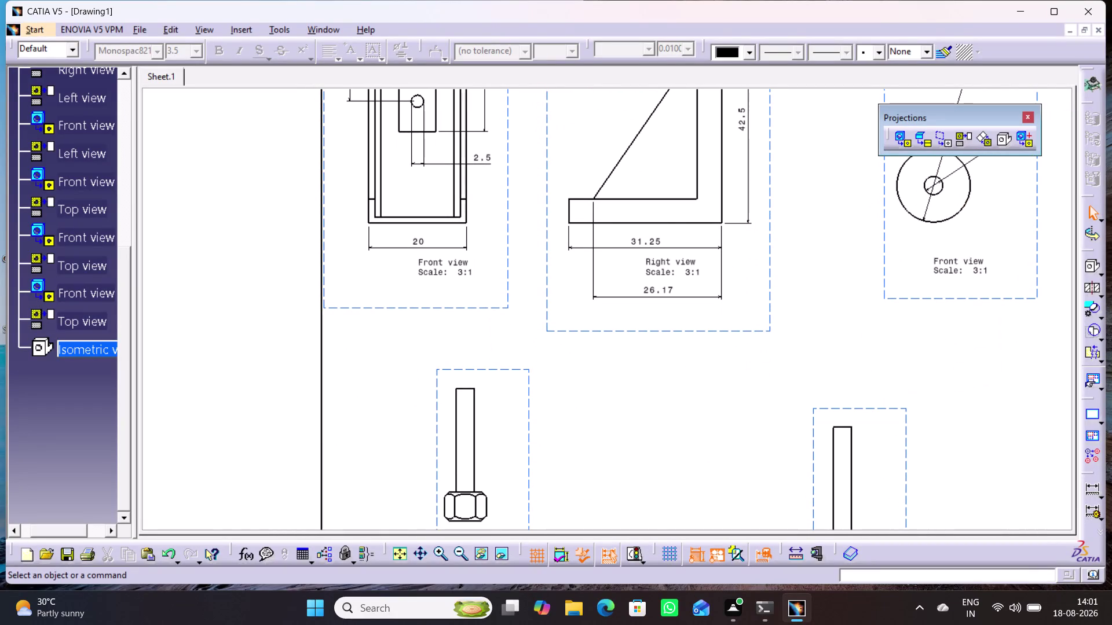
Dimension the nut height of the left bolt's front view as 6.
middle_drag(729, 451, 739, 479)
right_drag(729, 451, 729, 399)
middle_drag(712, 485, 715, 372)
middle_drag(644, 440, 654, 383)
right_click(644, 440)
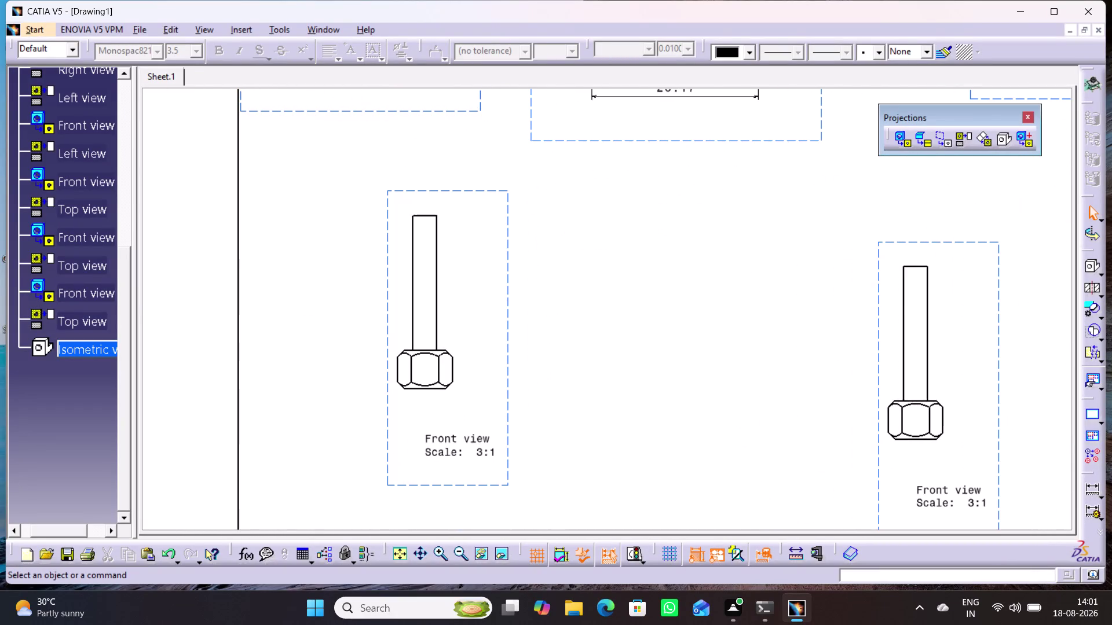
double_click(1092, 490)
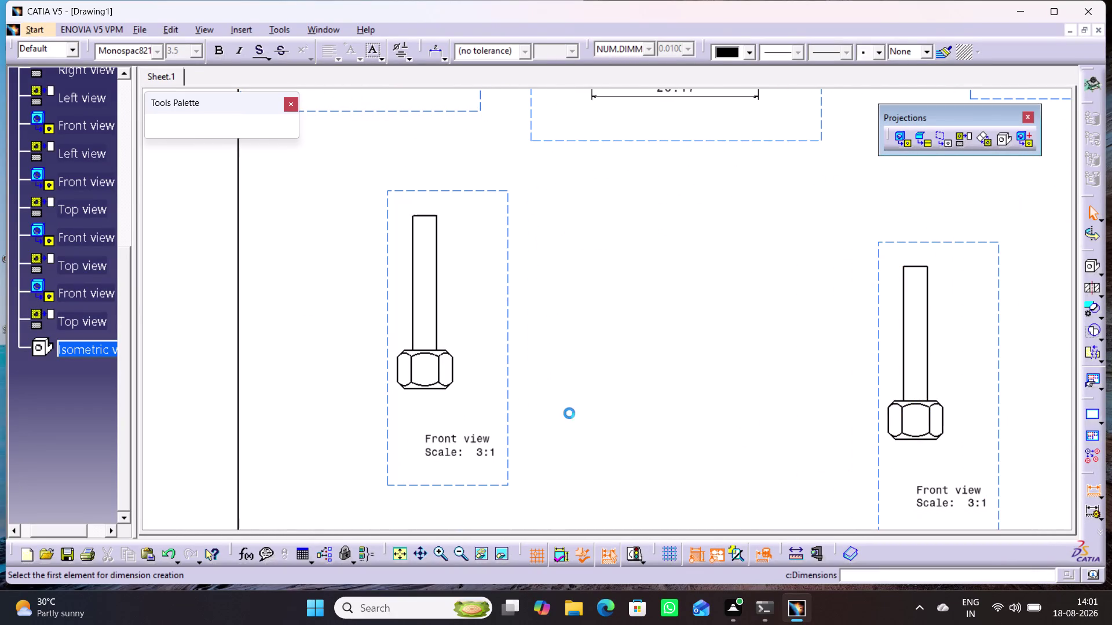
click(442, 387)
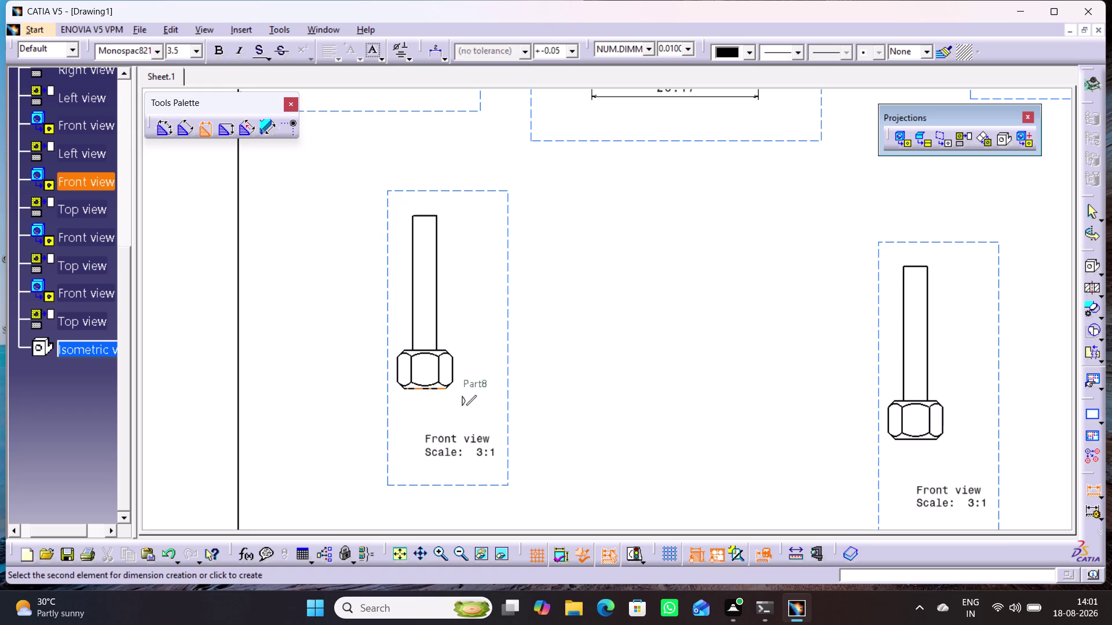
click(442, 348)
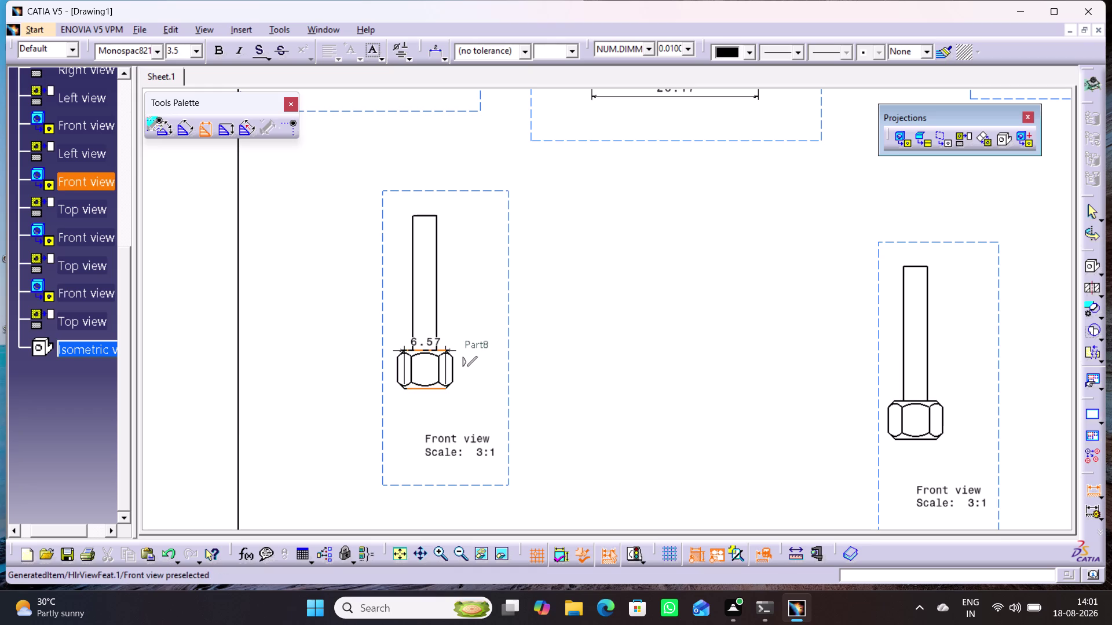
click(474, 370)
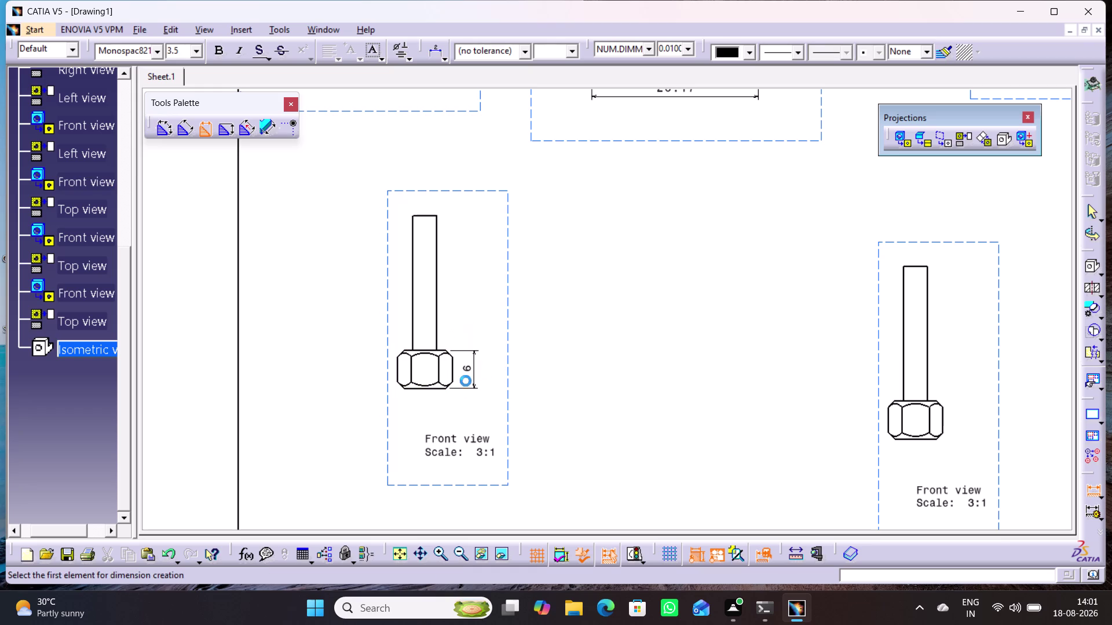
Cancel an unwanted dimension and pick a different dimension type.
click(441, 389)
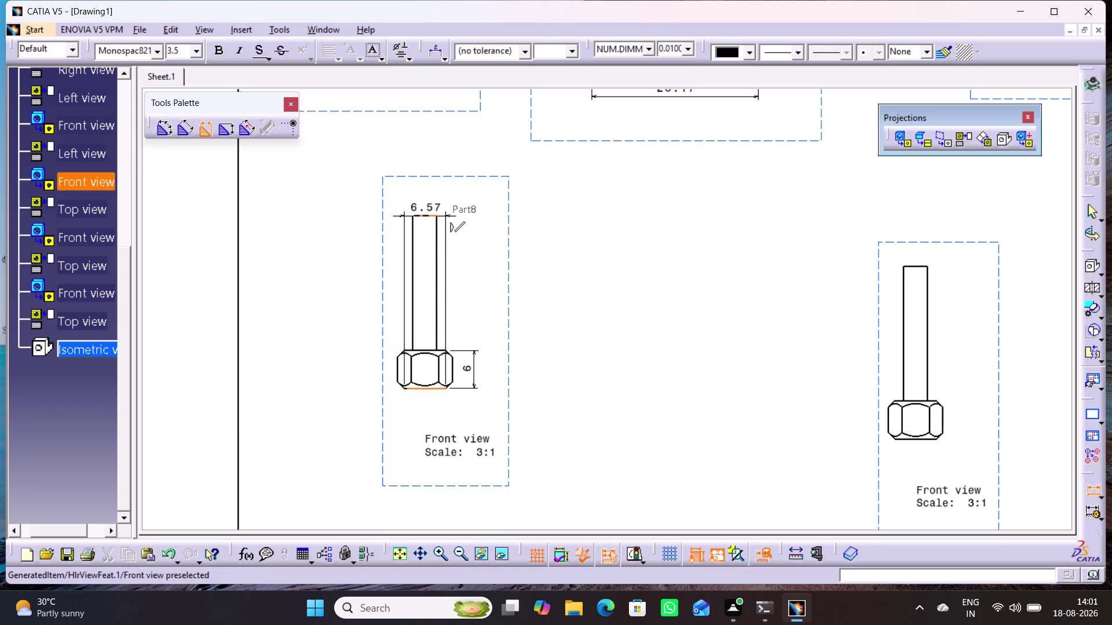
click(429, 214)
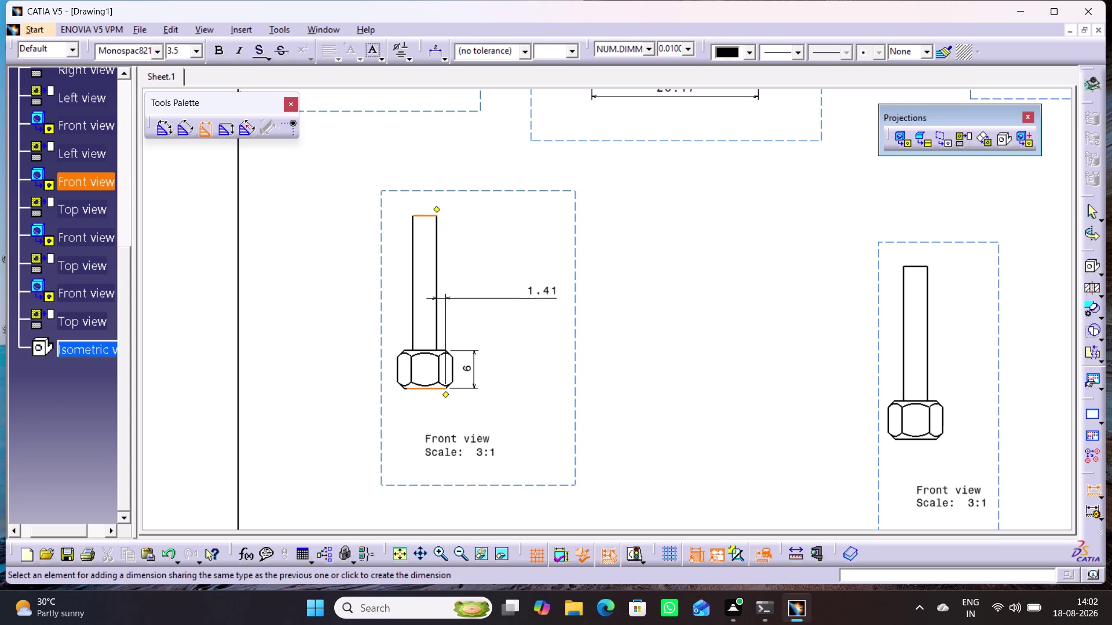
click(1091, 492)
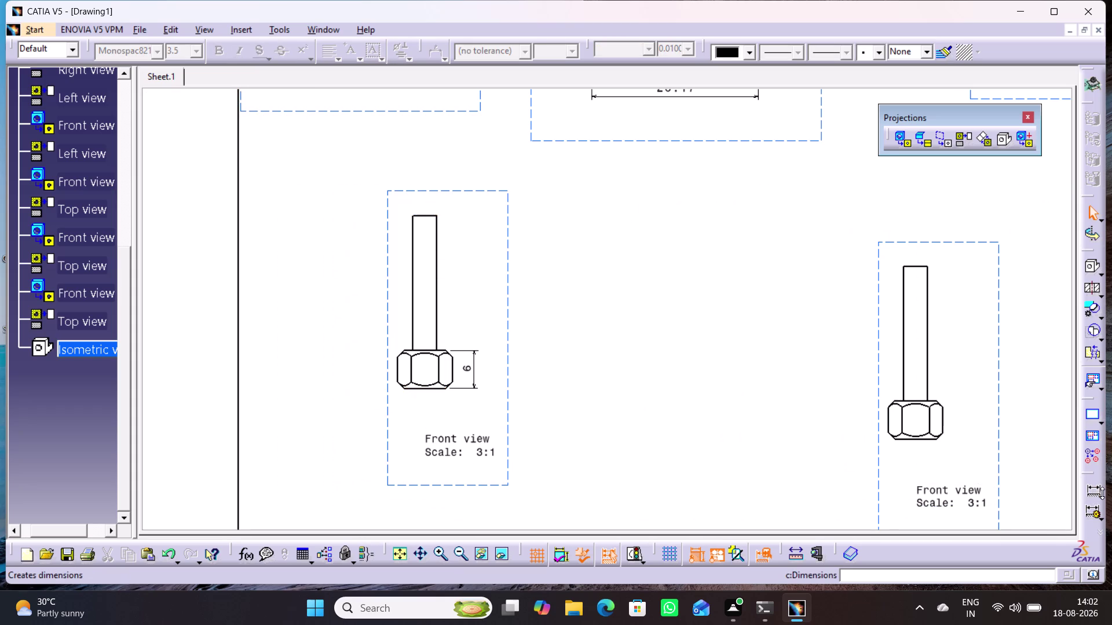
click(1102, 493)
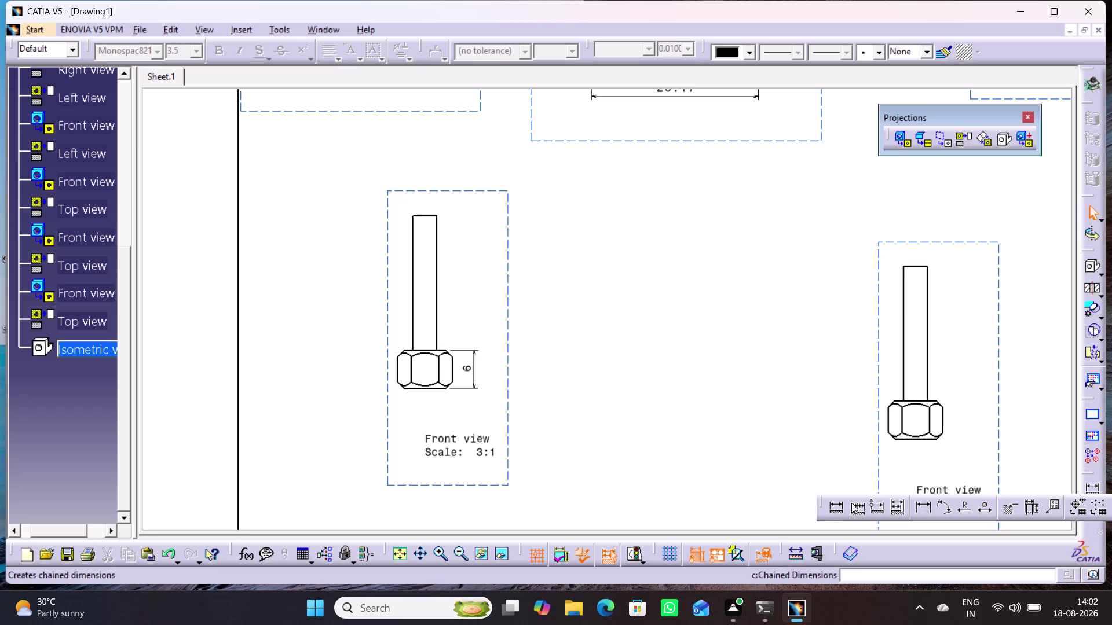
click(837, 507)
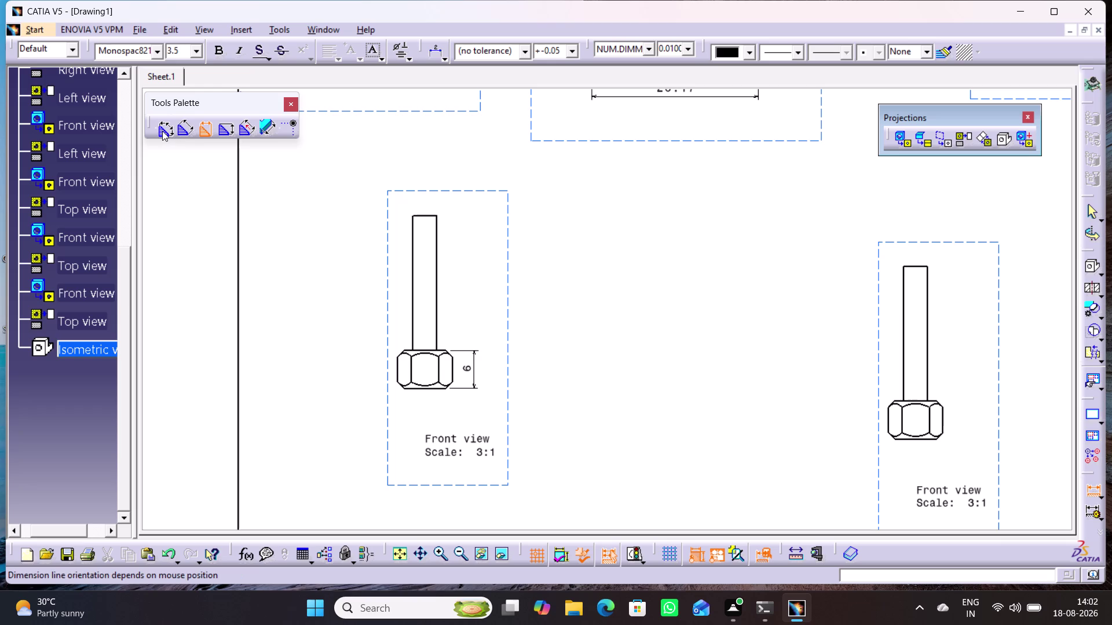
click(290, 108)
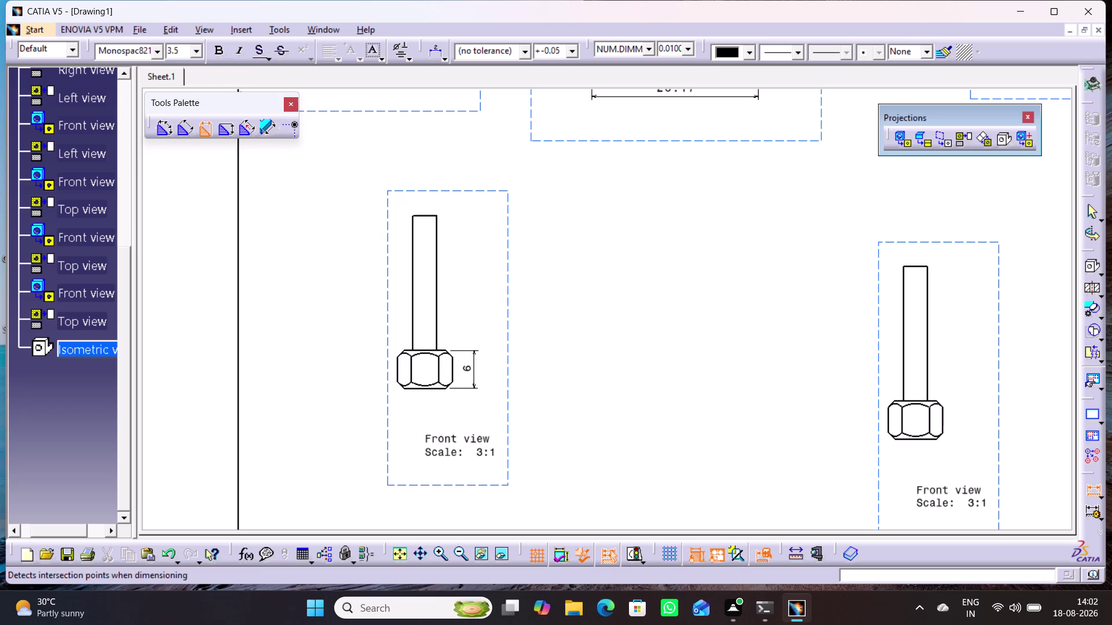
click(289, 104)
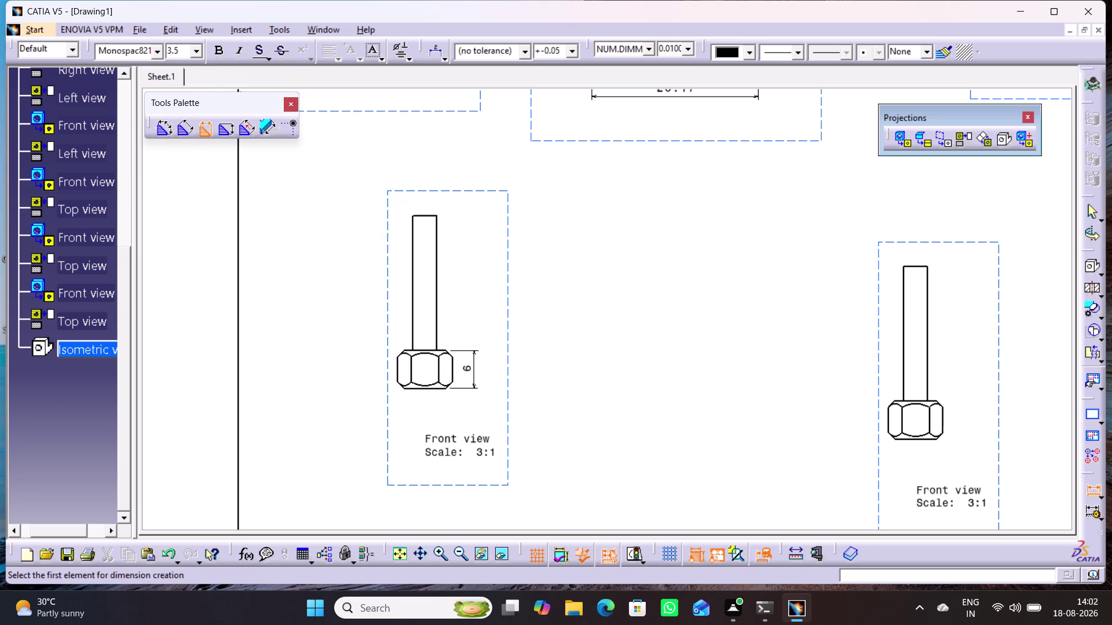
click(1085, 490)
click(1103, 495)
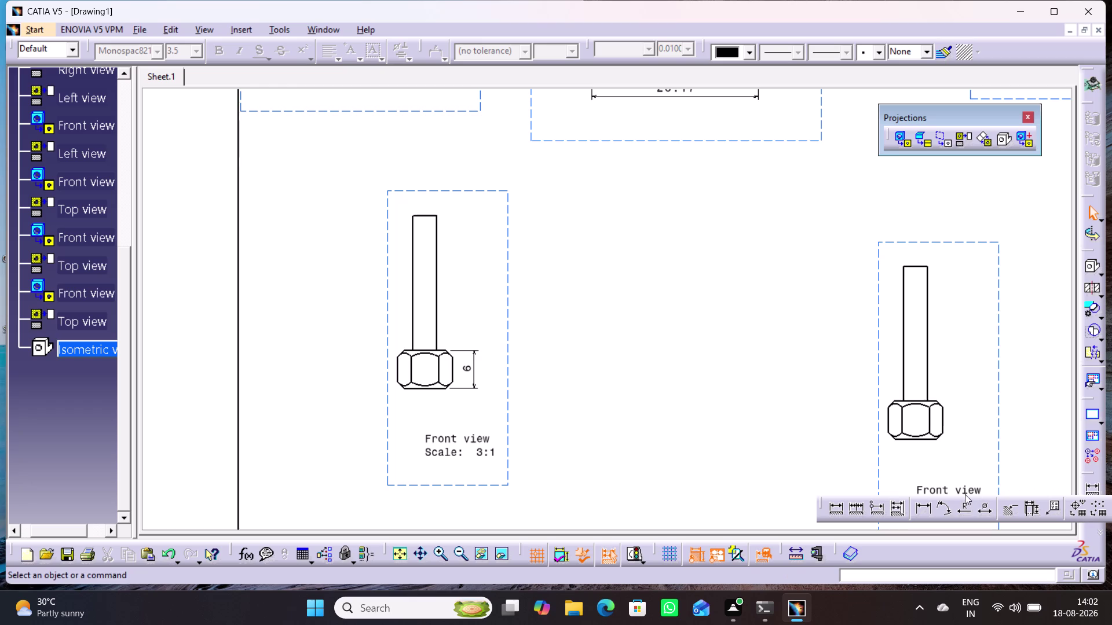
click(922, 510)
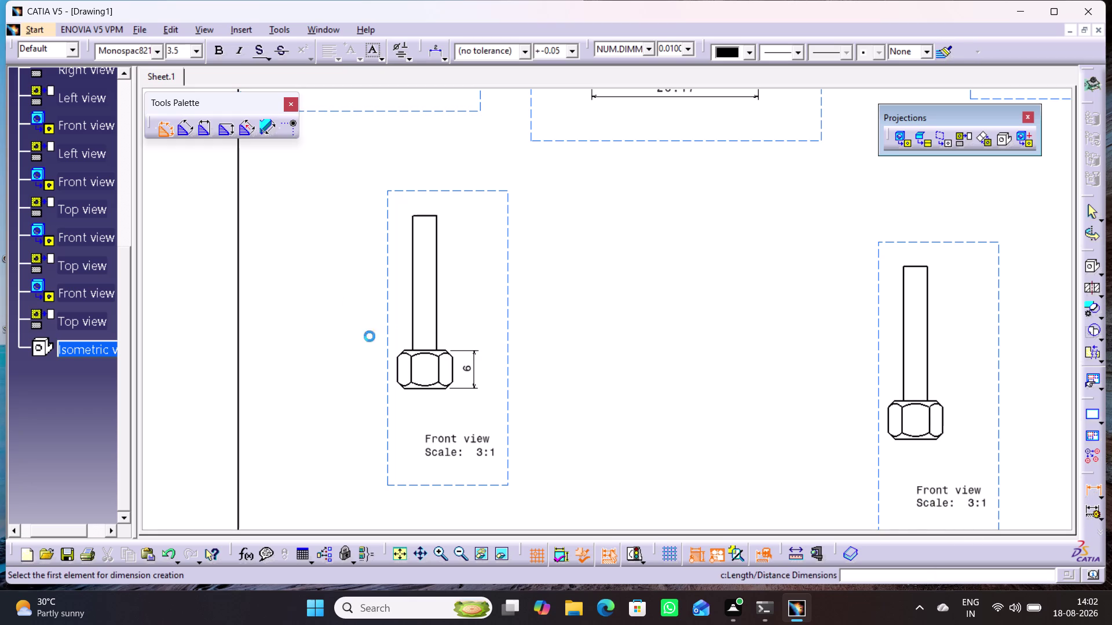
Add the 27.25 overall length dimension from shank top to nut bottom.
click(439, 389)
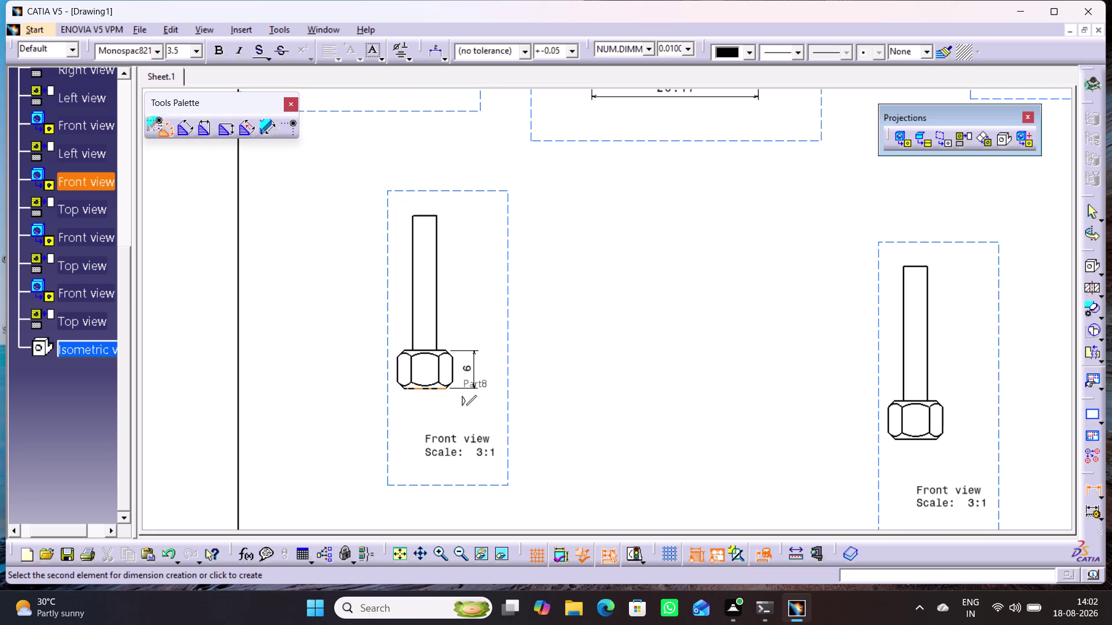
click(423, 216)
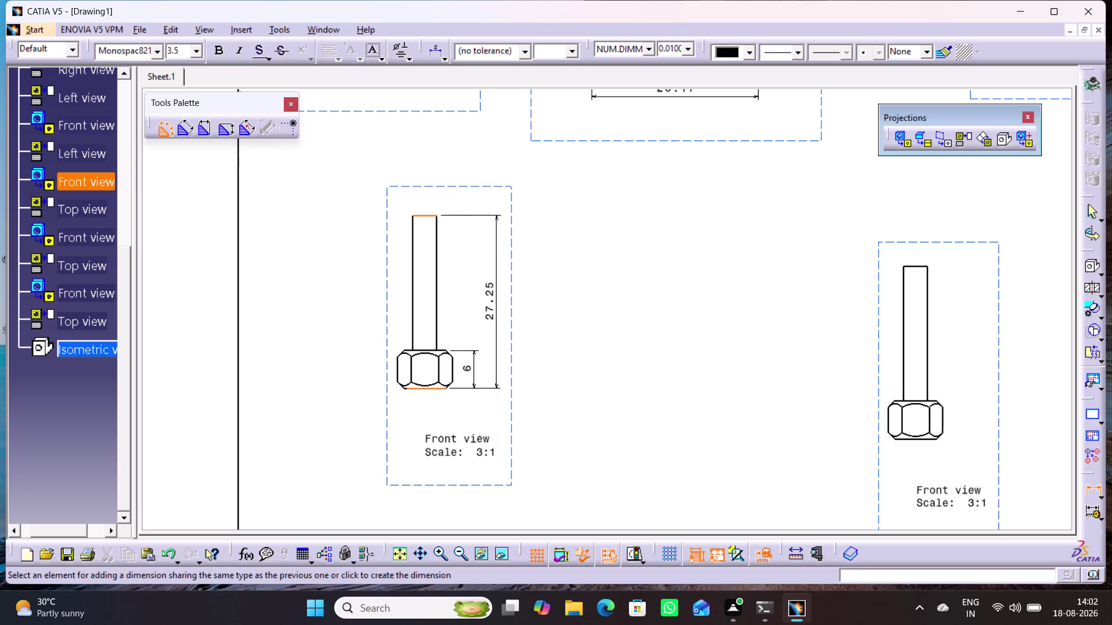
click(496, 273)
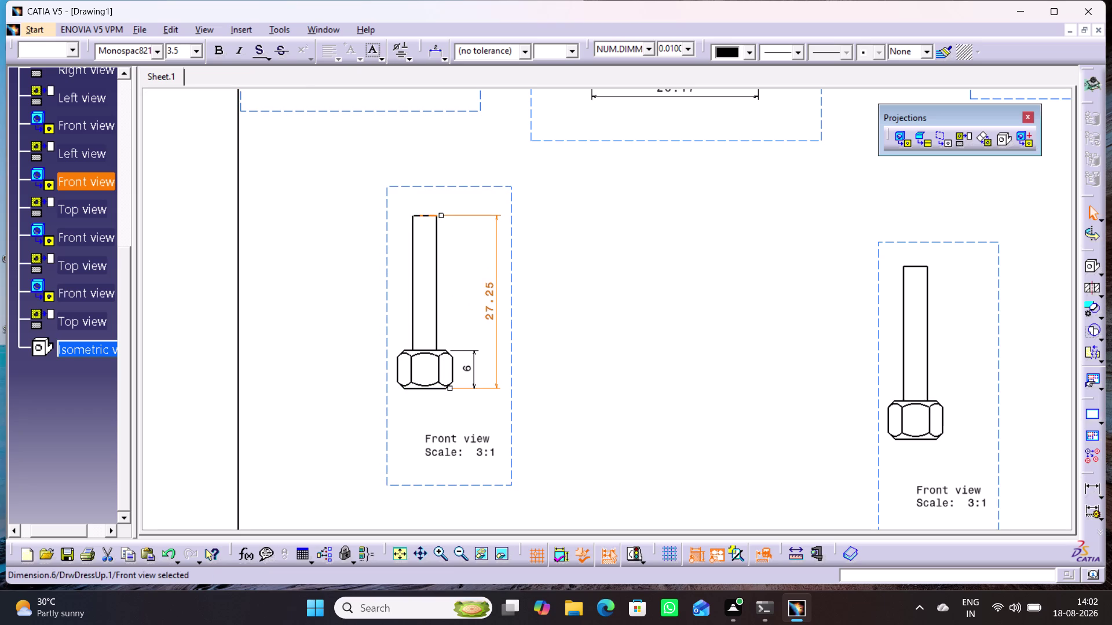
click(423, 214)
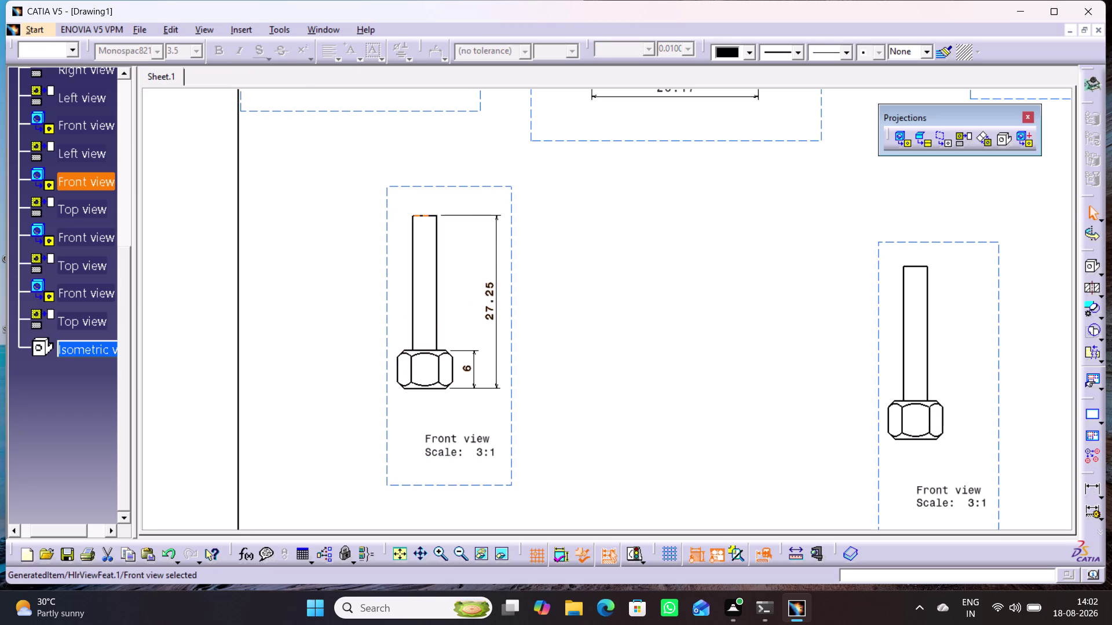
click(413, 227)
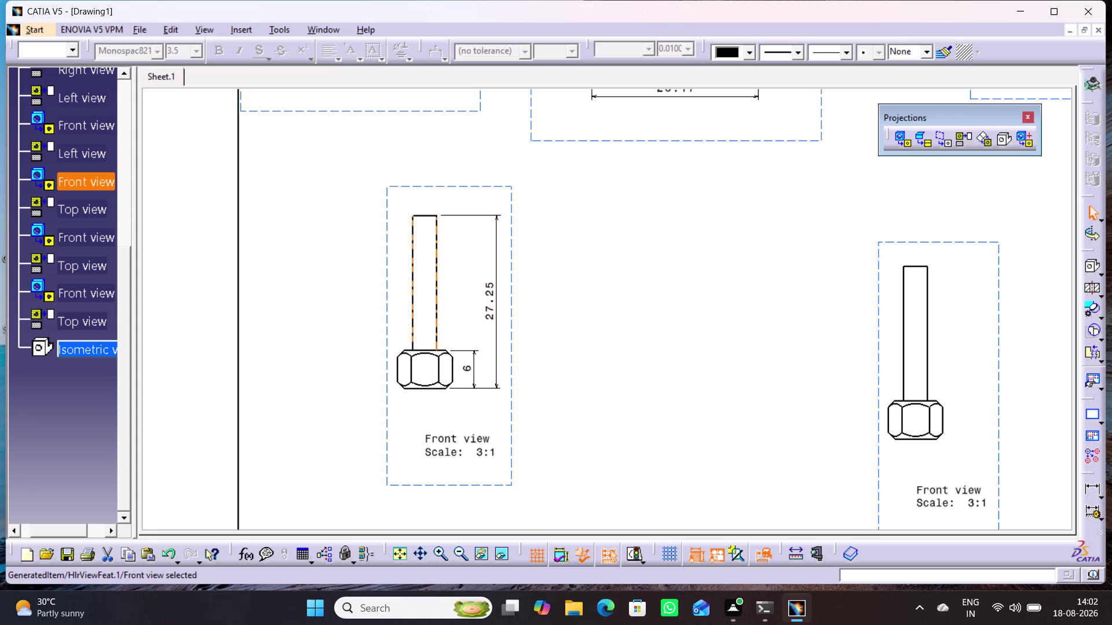
click(437, 226)
click(818, 390)
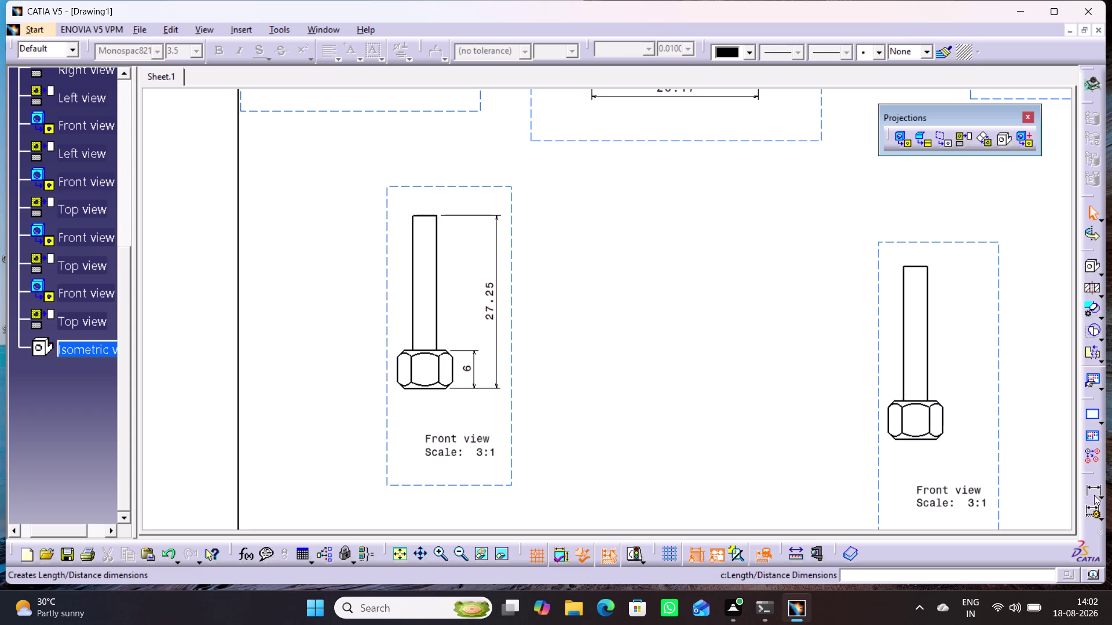
Dimension the bolt shank width as 3.75.
double_click(1093, 491)
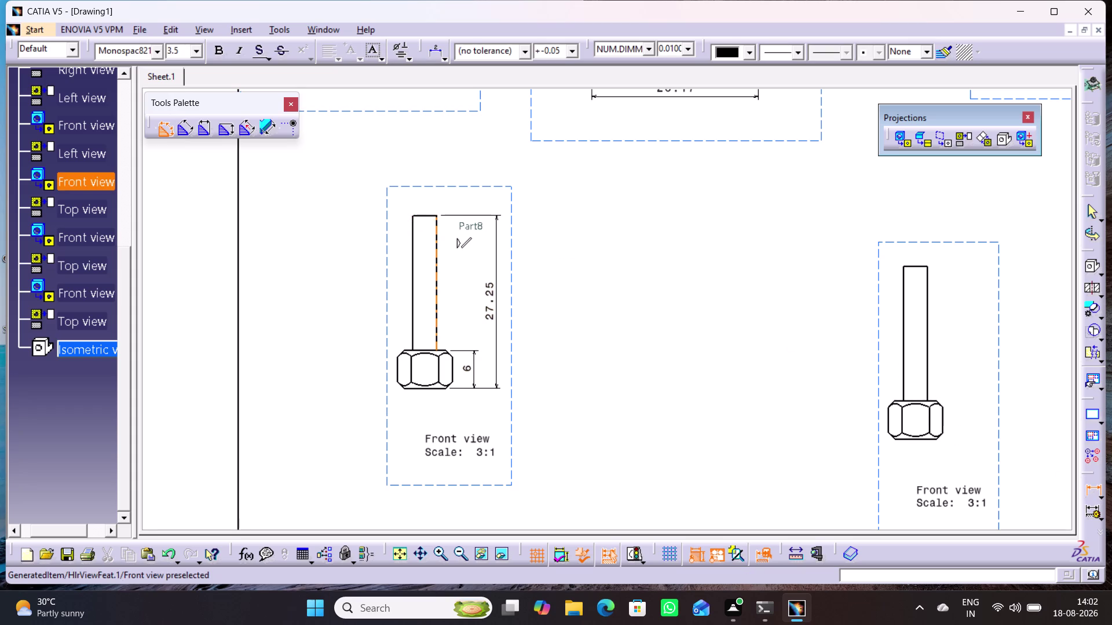
click(437, 231)
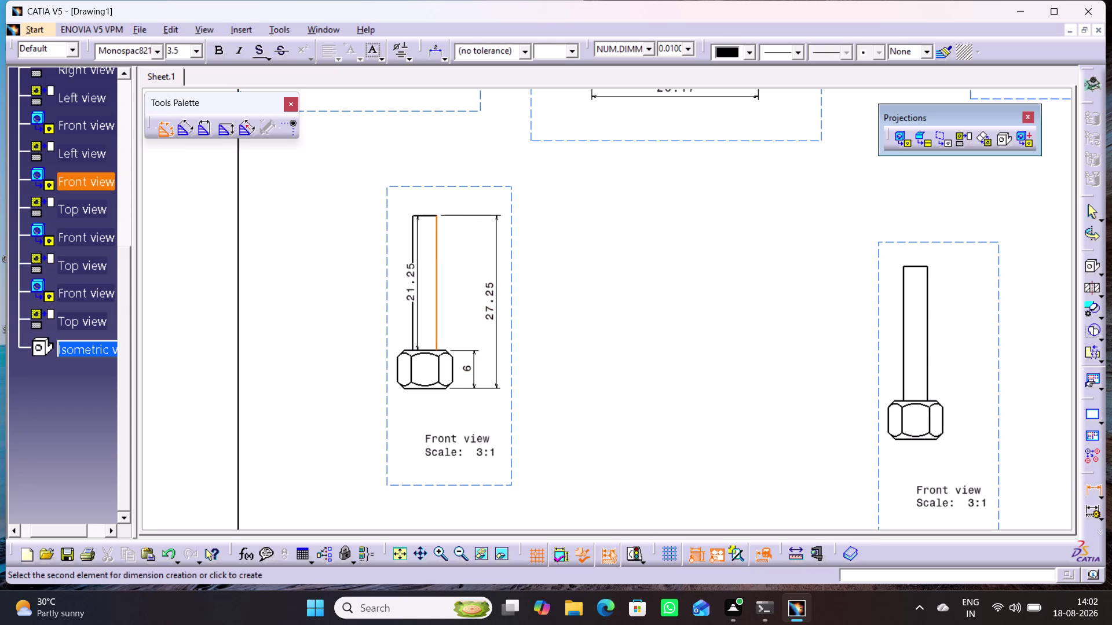
click(412, 233)
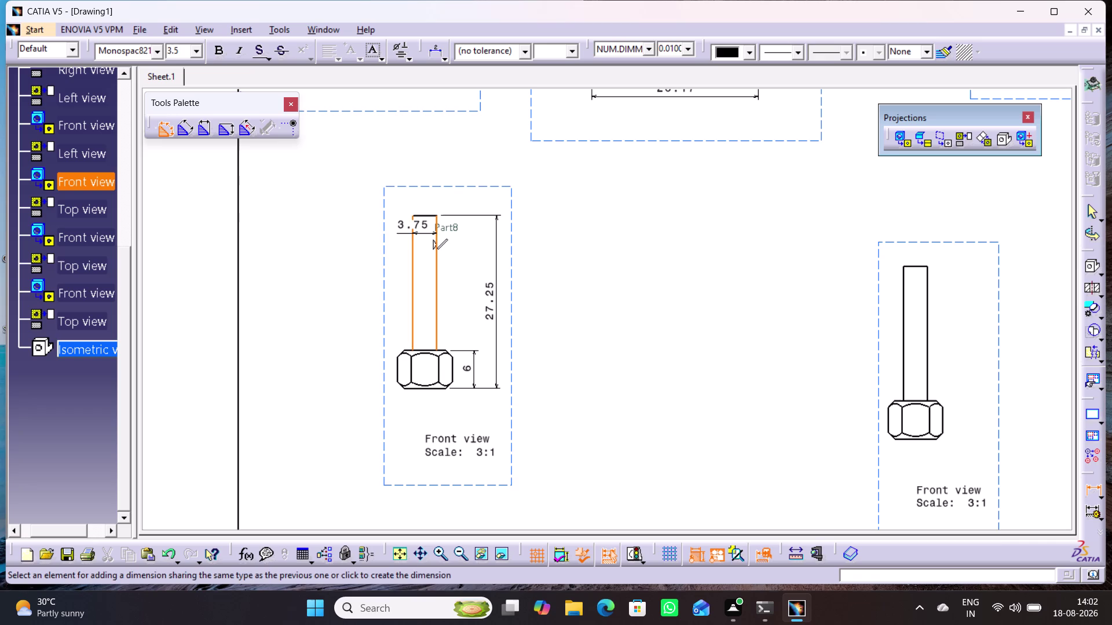
click(366, 195)
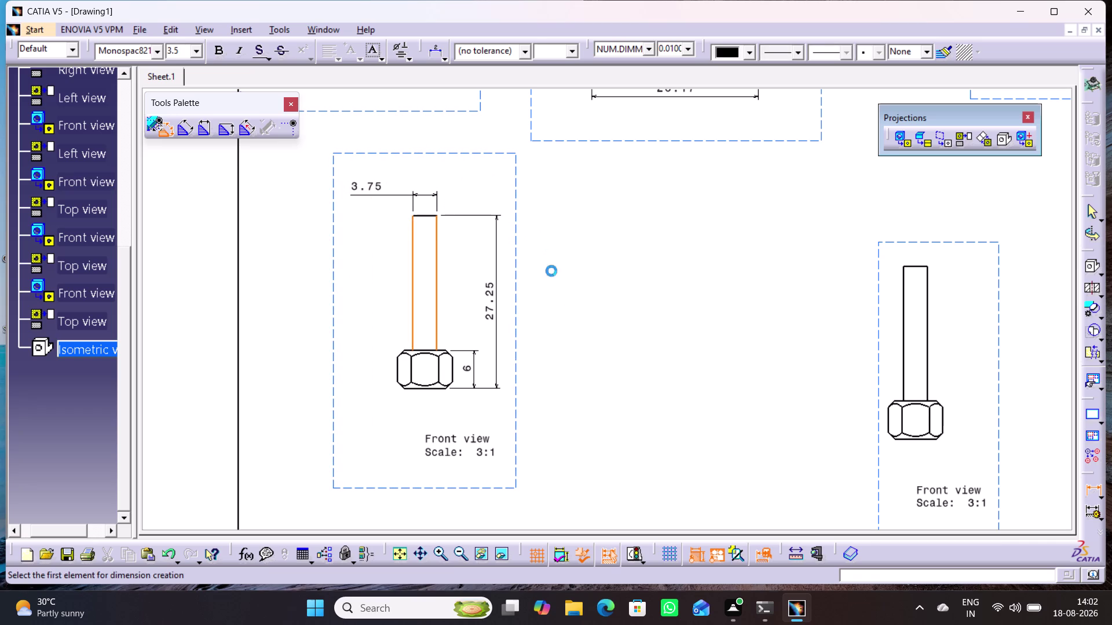
click(570, 315)
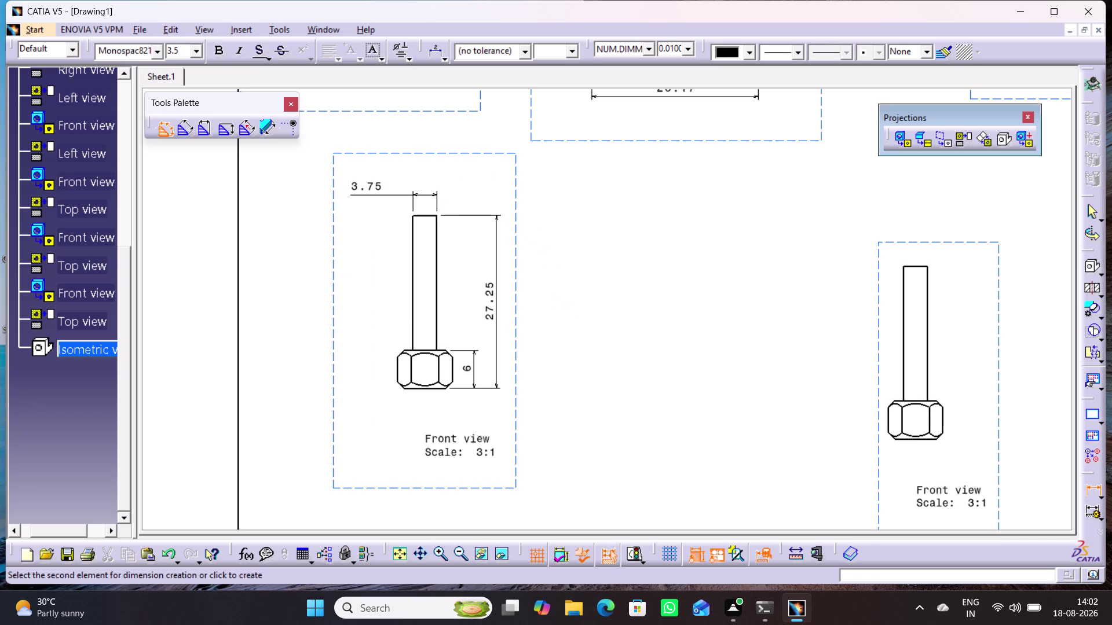
middle_drag(560, 373, 562, 363)
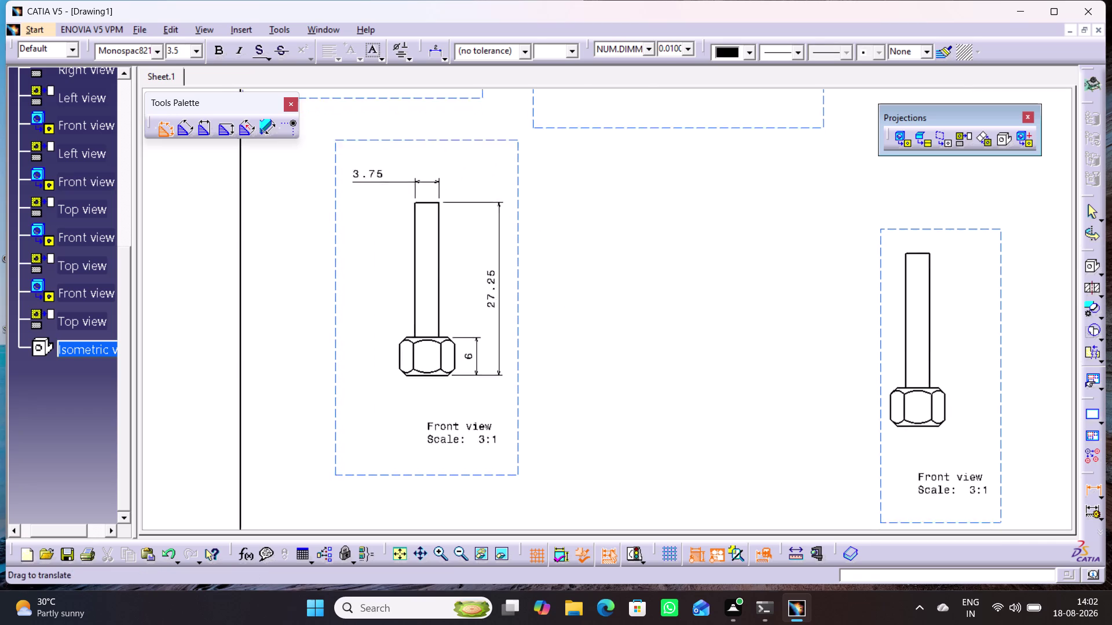
Dimension the second screw's hex head height as 6.
middle_drag(562, 364, 552, 248)
middle_drag(785, 343, 647, 431)
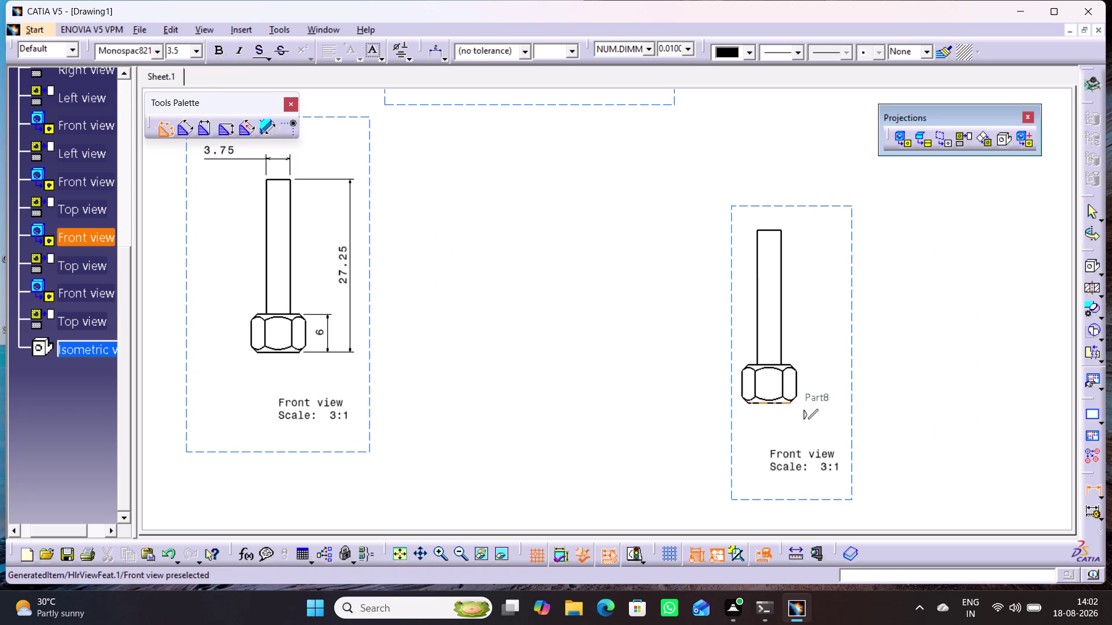
click(782, 404)
click(782, 363)
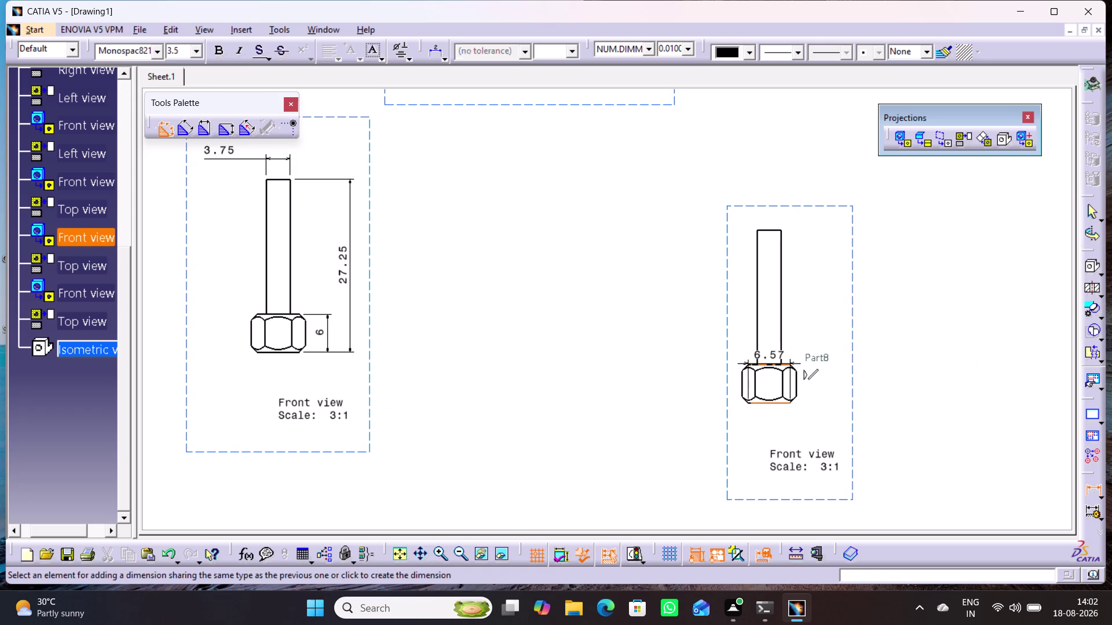
click(823, 381)
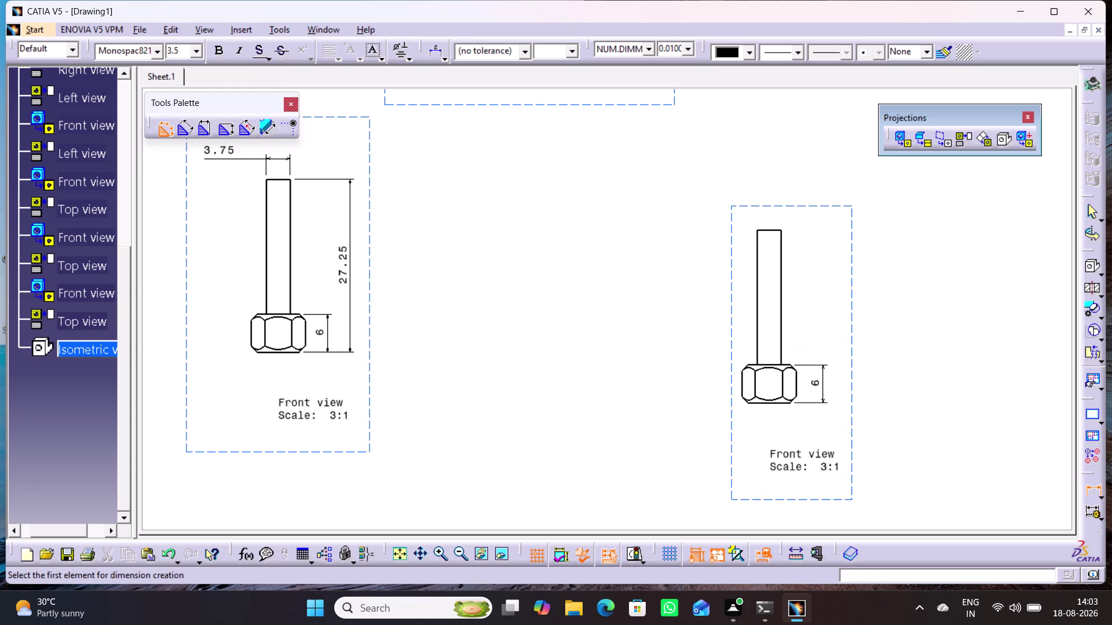
Add the 27.25 overall length from the head bottom to the shaft top.
click(781, 404)
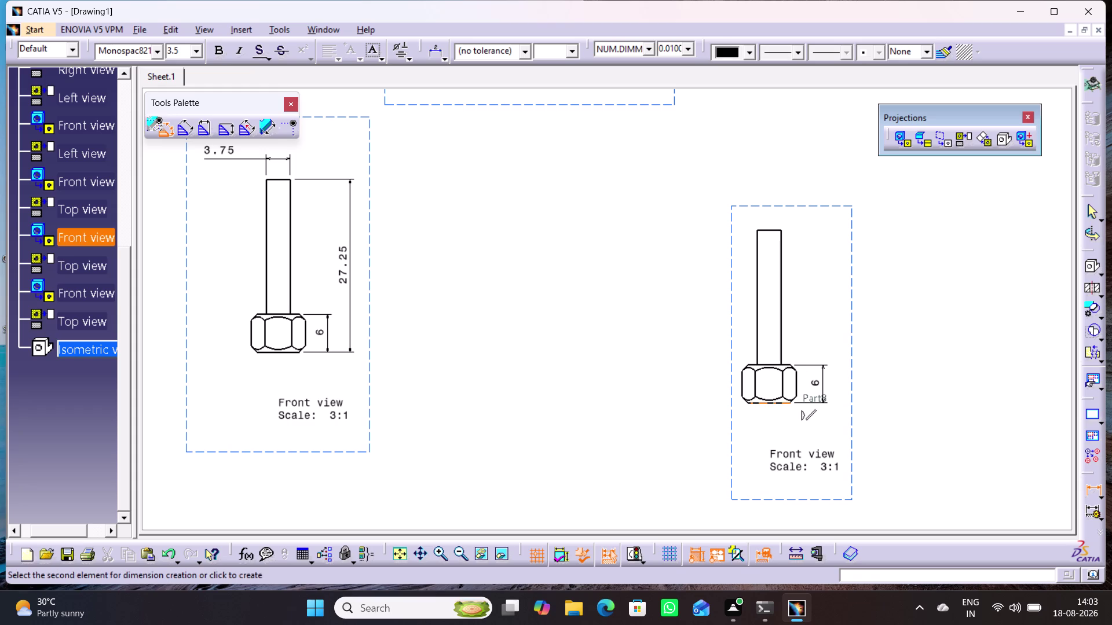
click(768, 230)
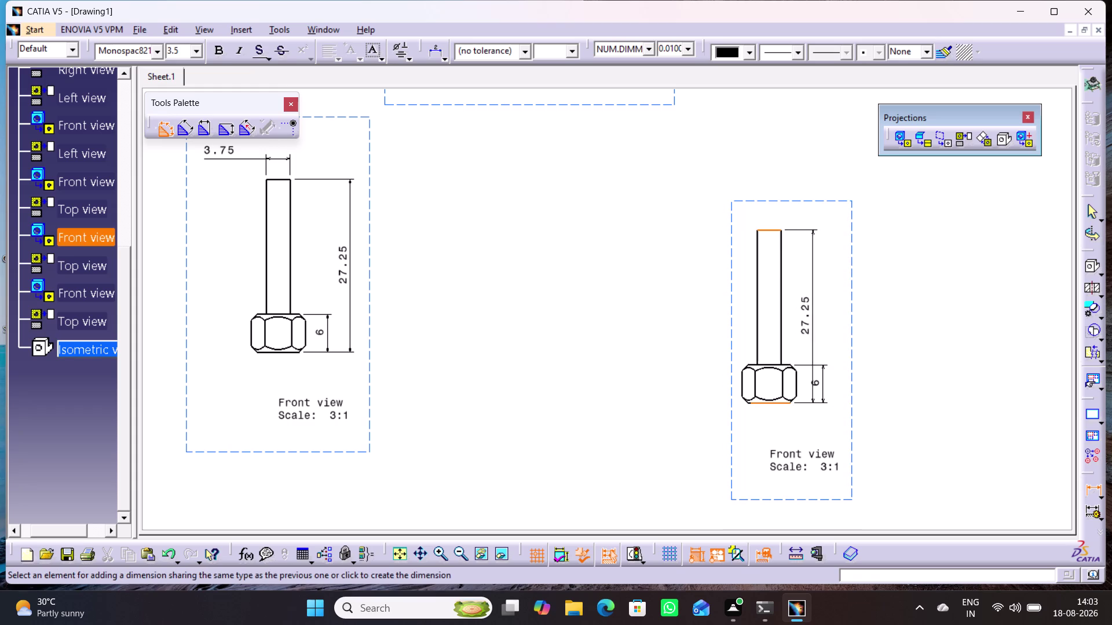
click(839, 286)
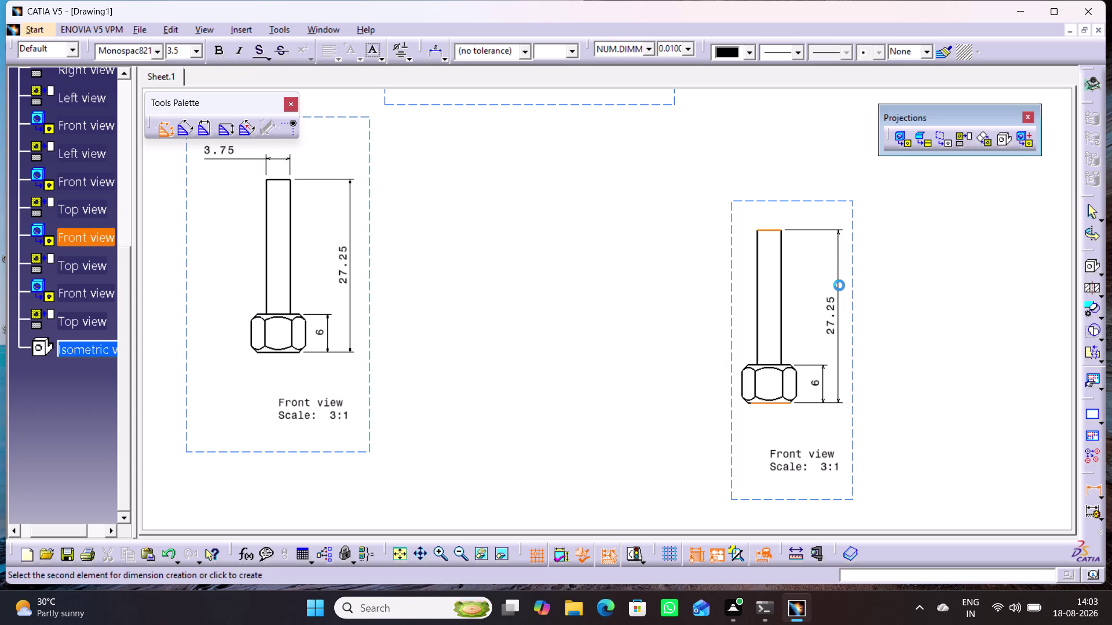
middle_drag(620, 367, 648, 436)
right_click(620, 367)
middle_drag(634, 416, 644, 400)
right_click(634, 417)
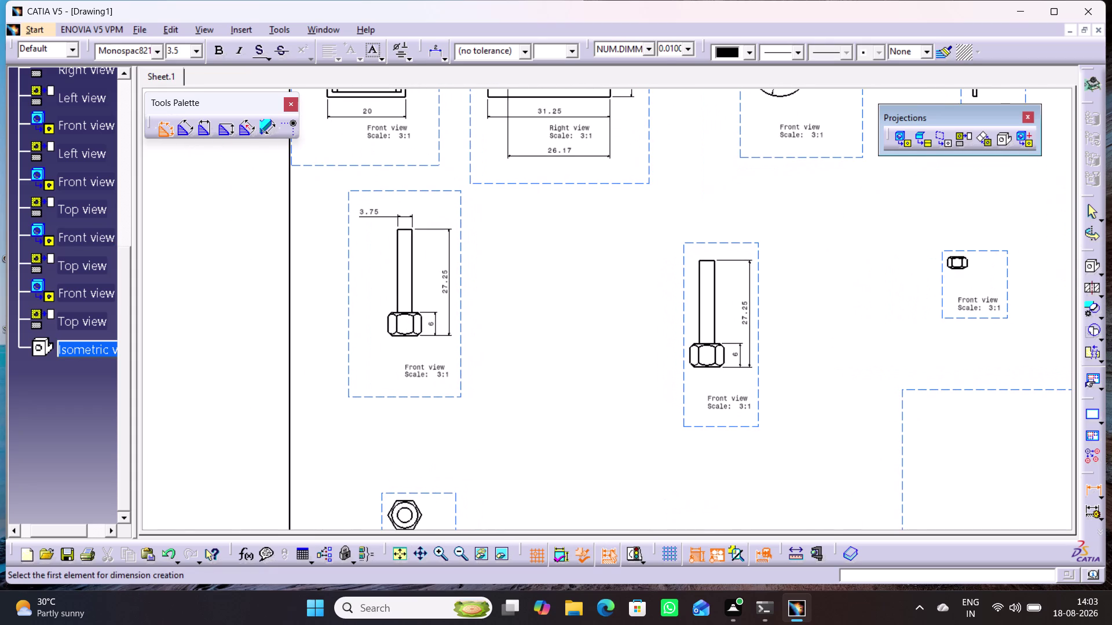
middle_drag(634, 394, 625, 337)
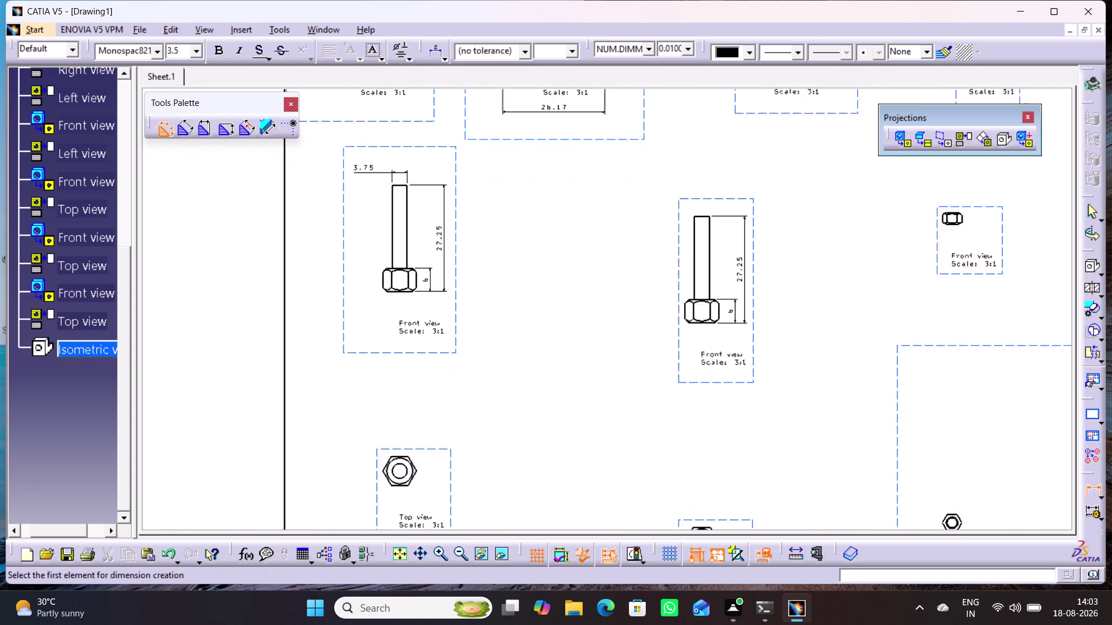
Stop dimensioning and delete the duplicate screw front view.
middle_drag(626, 337, 565, 264)
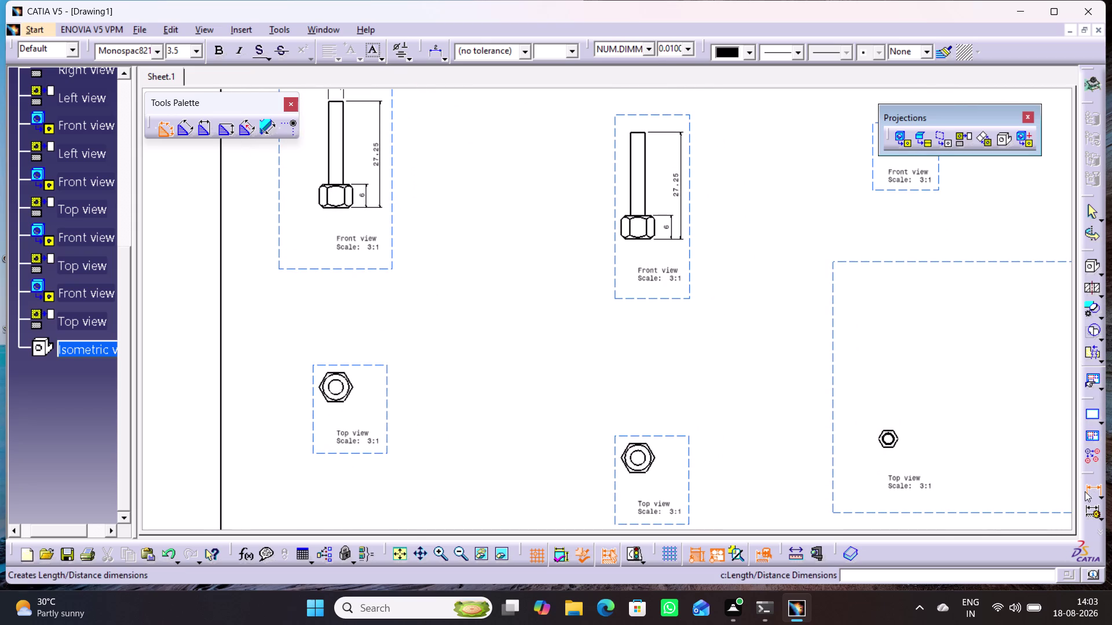
click(1085, 491)
middle_drag(694, 365, 665, 398)
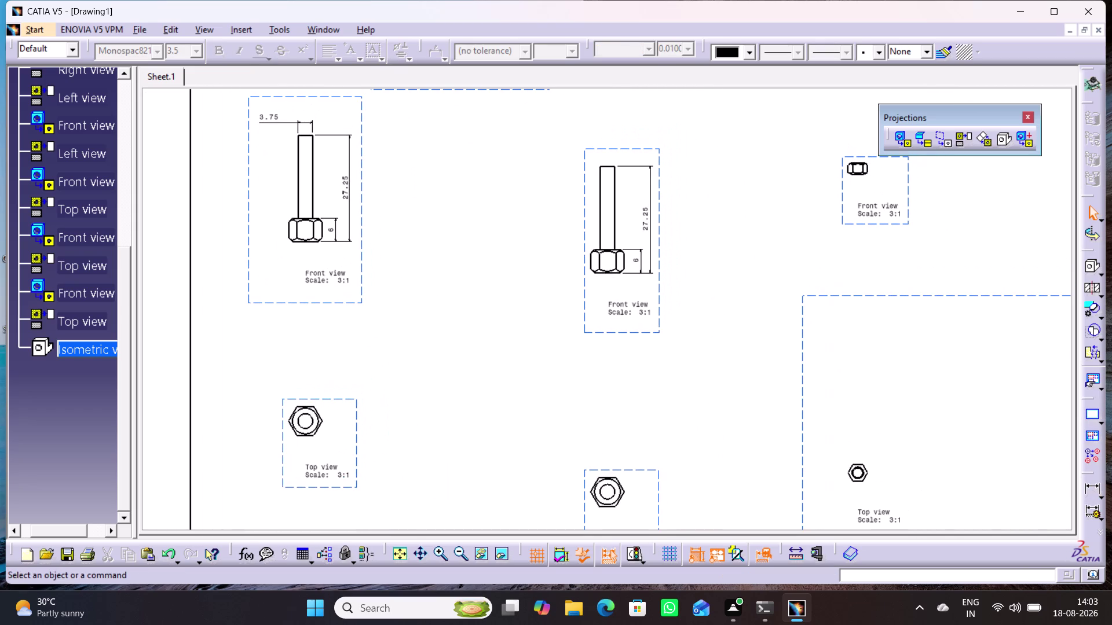
right_click(660, 330)
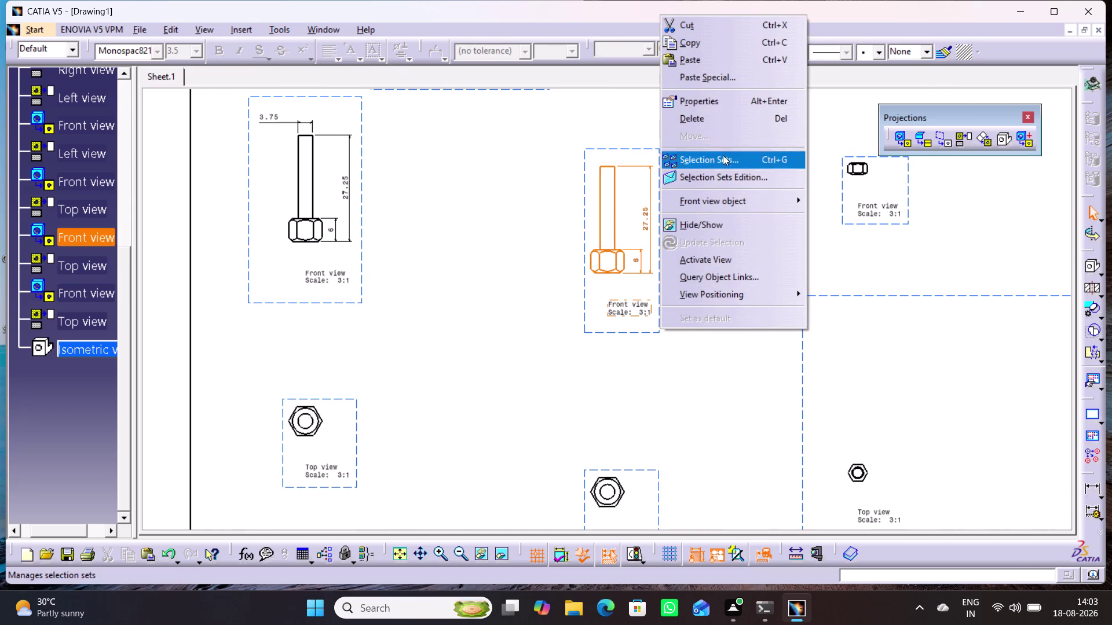
click(732, 117)
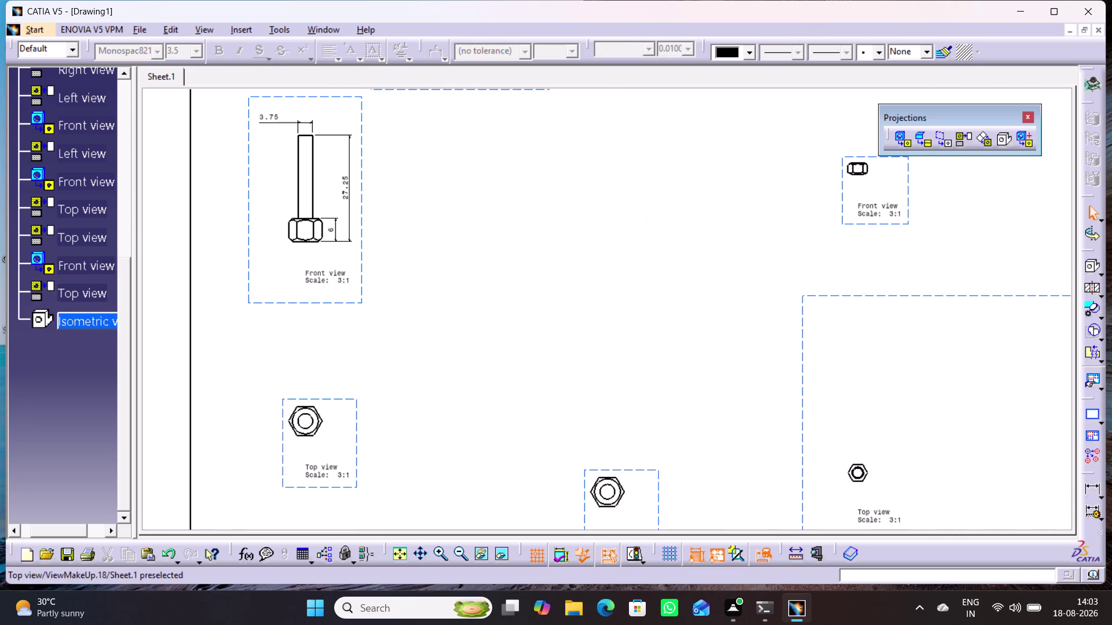
Delete the matching duplicate top view.
right_click(654, 474)
right_click(660, 470)
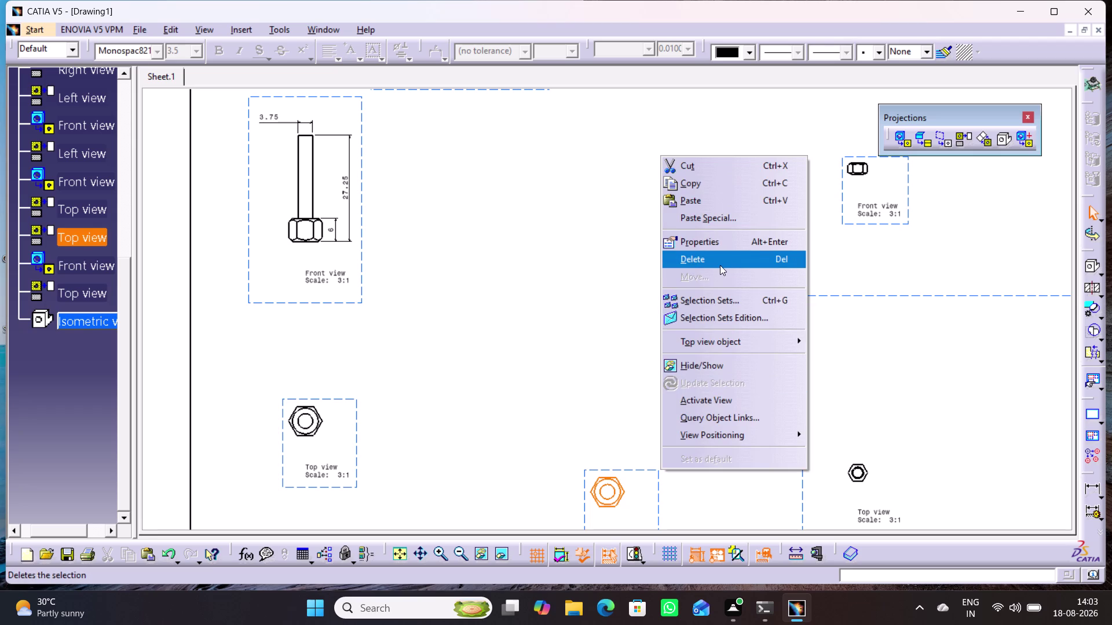
click(719, 265)
middle_drag(633, 223, 593, 271)
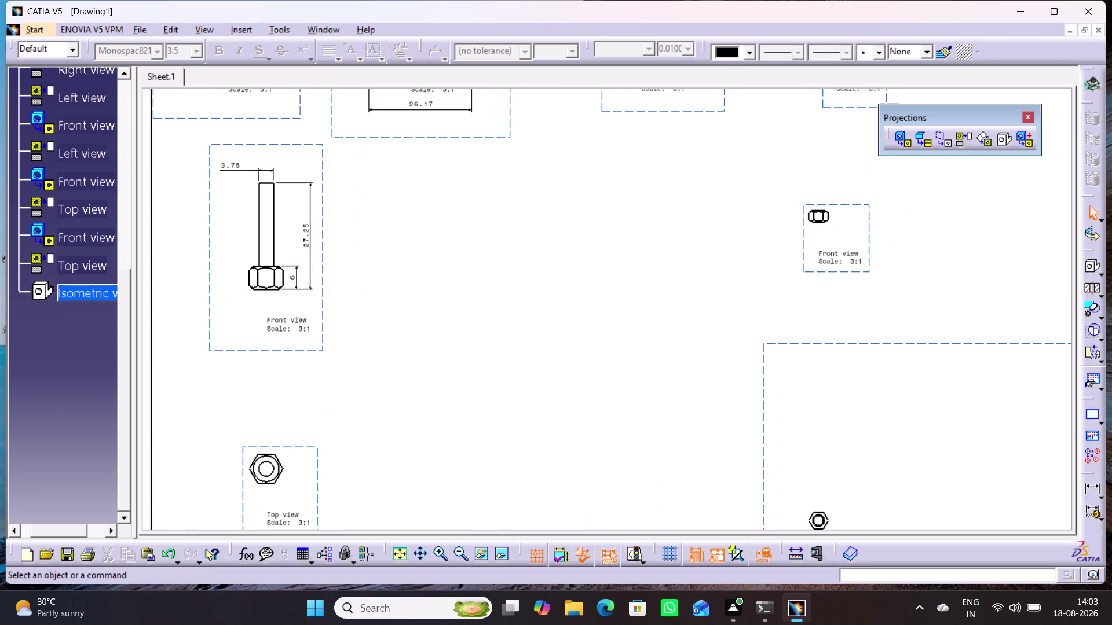
click(903, 142)
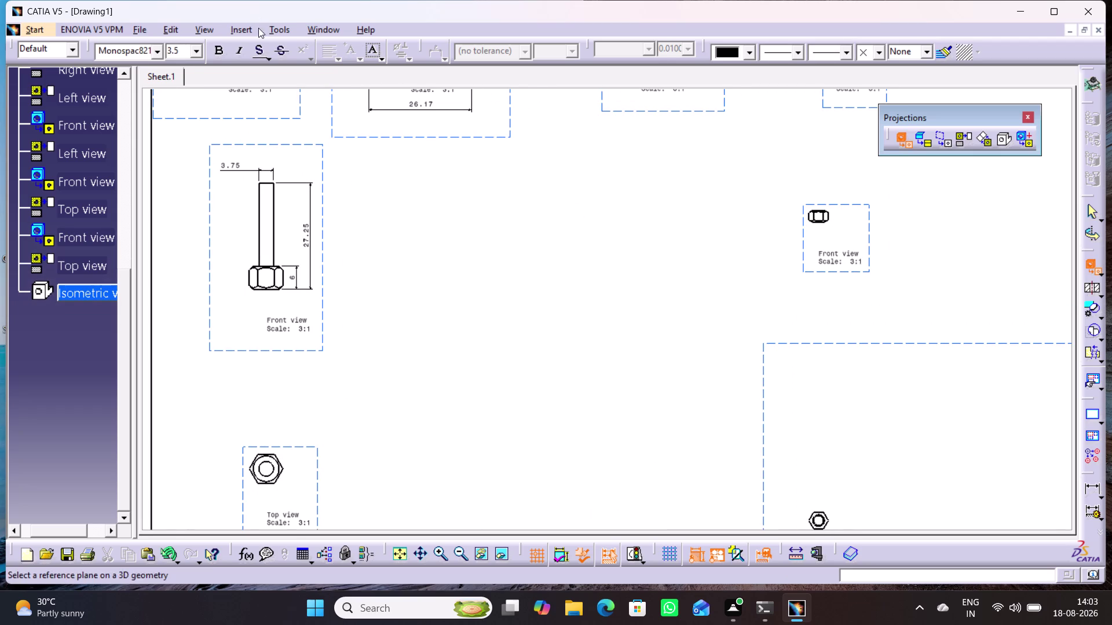
Orient the front view from the hex head face of Turn screw.CATPart.
click(318, 25)
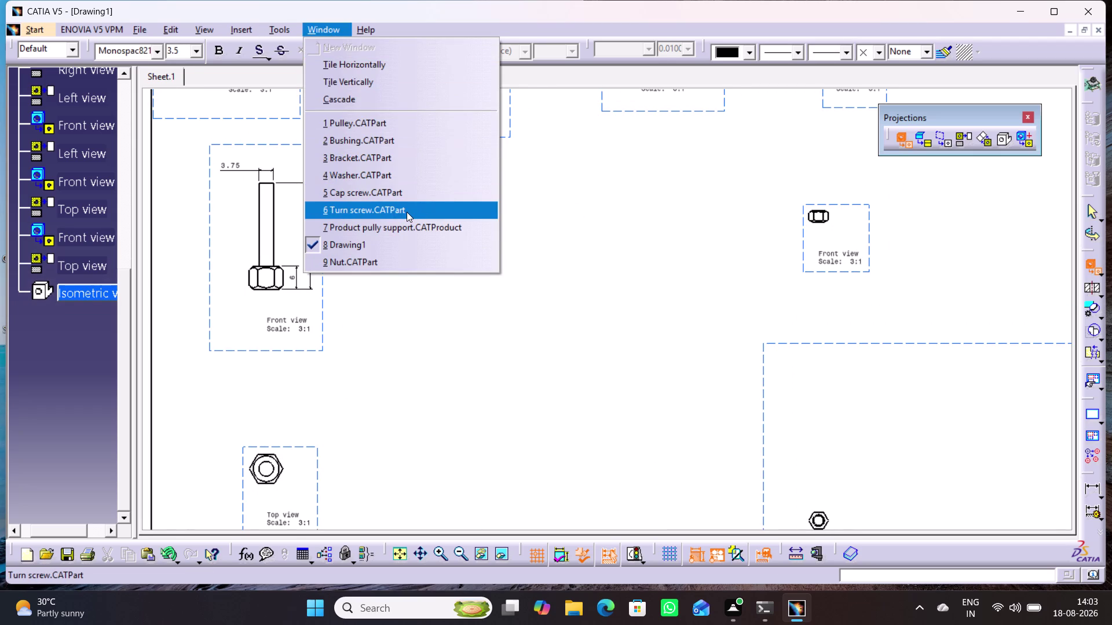
click(406, 212)
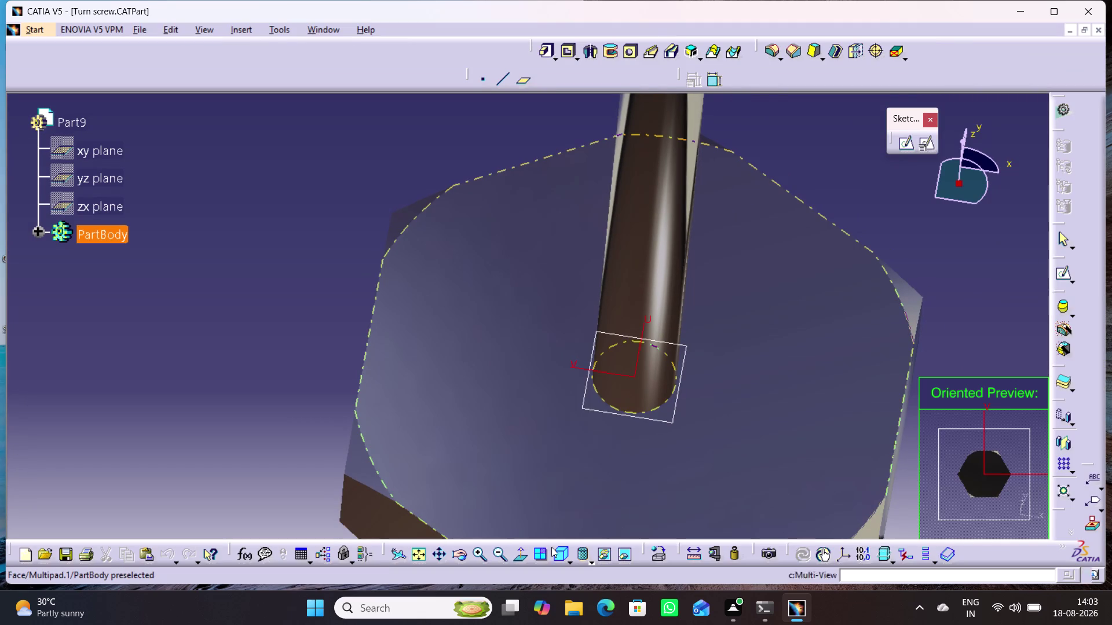
click(559, 560)
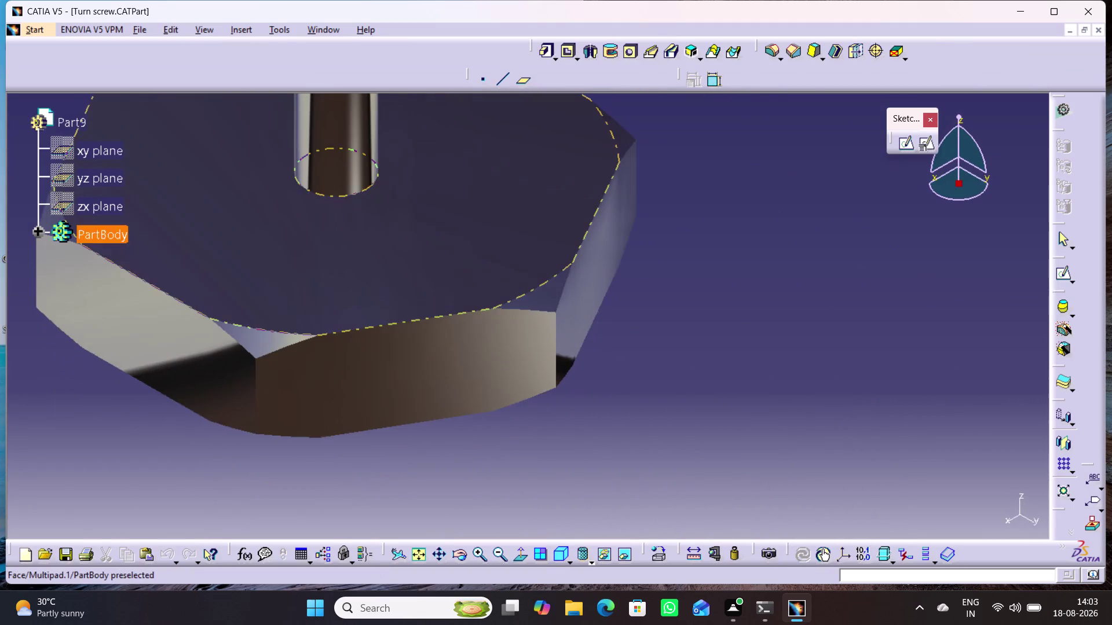
click(95, 183)
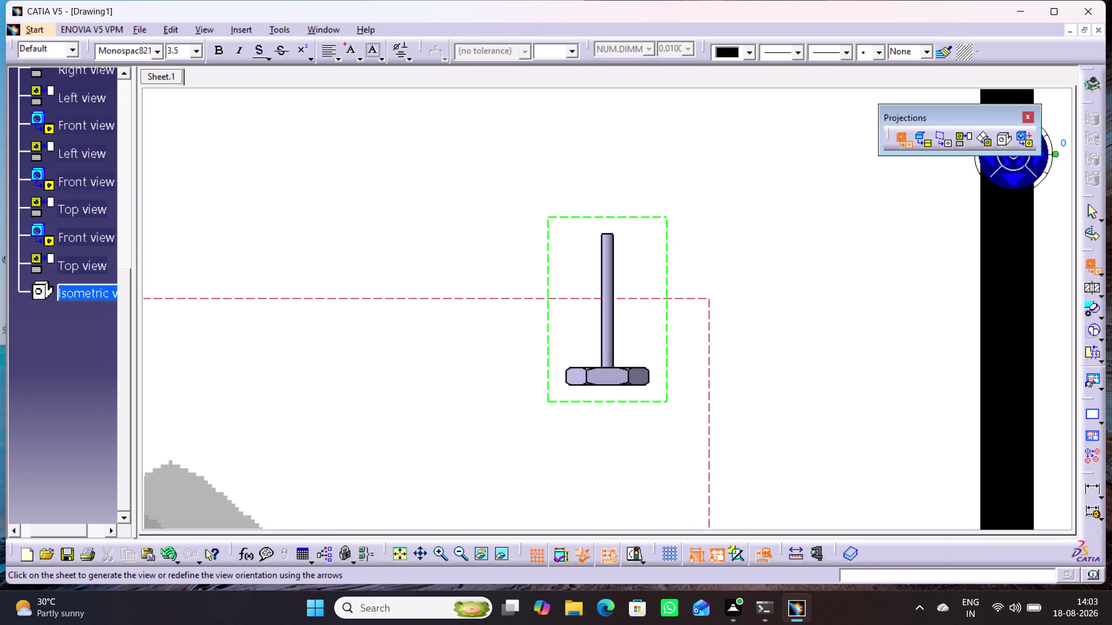
middle_drag(475, 419, 556, 156)
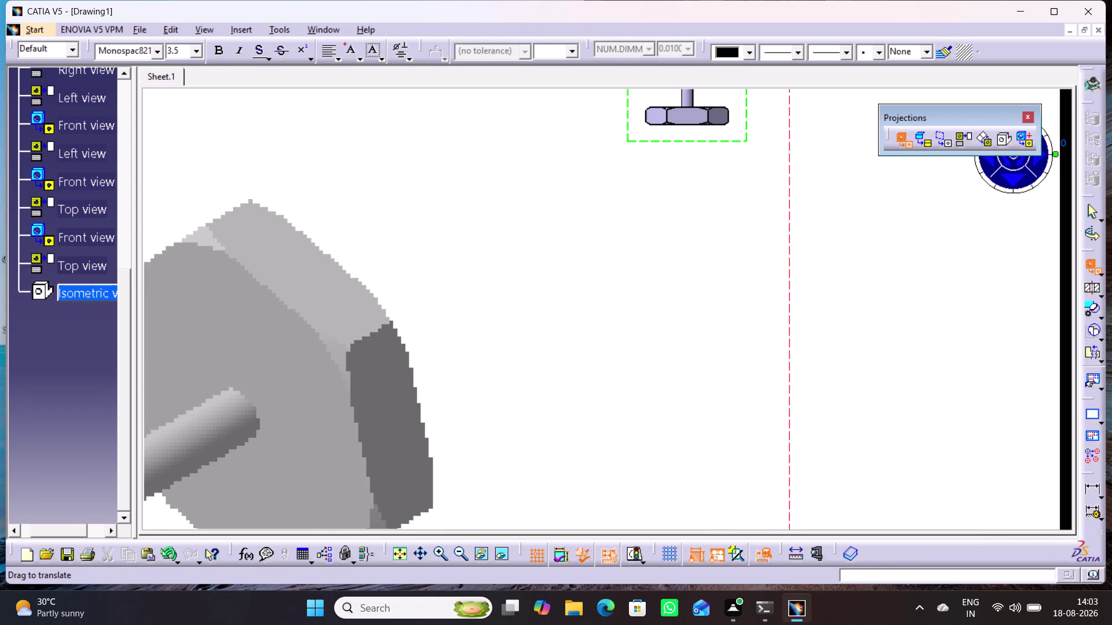
middle_drag(678, 179, 630, 286)
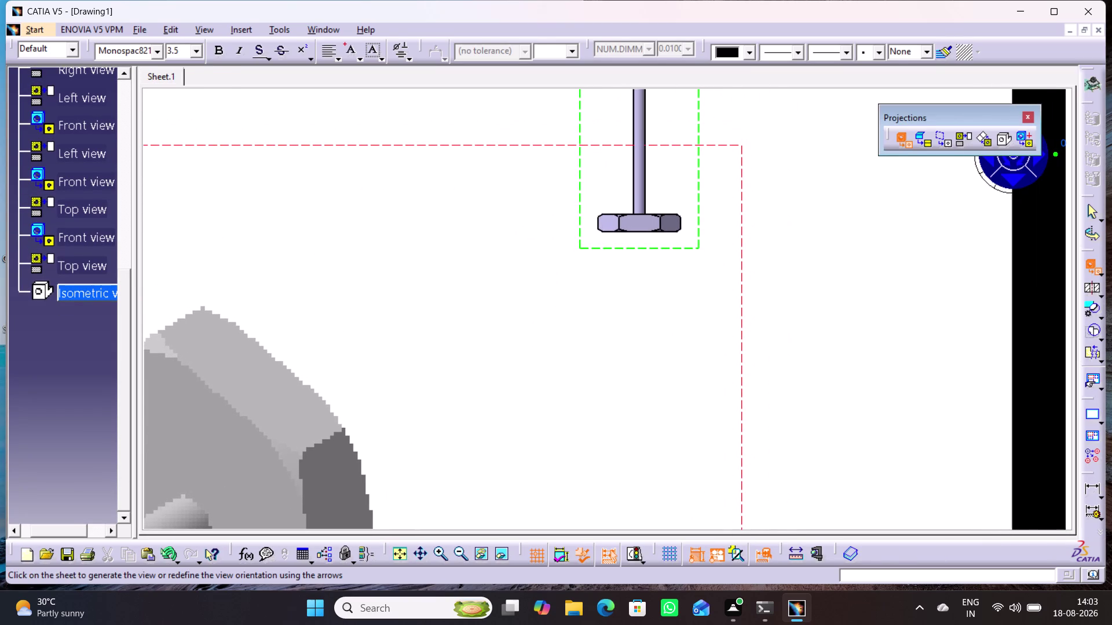
Place the turn screw front view on the sheet at 1:1.
click(795, 239)
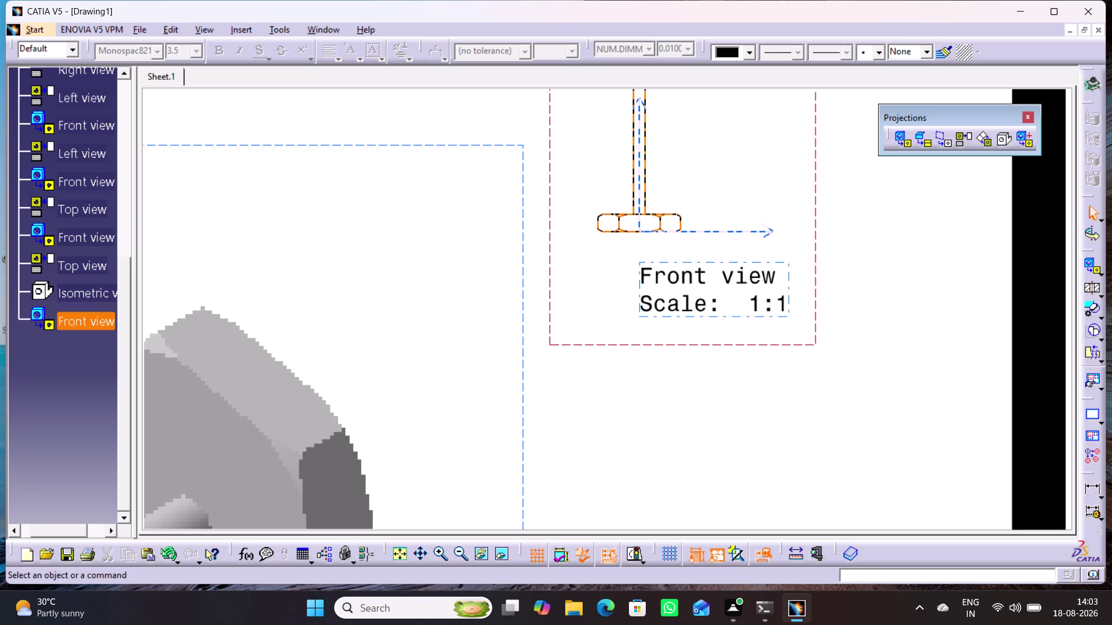
double_click(703, 349)
drag(702, 343, 670, 416)
drag(720, 342, 654, 432)
middle_drag(652, 421, 675, 508)
right_click(651, 421)
middle_drag(655, 463, 694, 518)
right_click(654, 464)
scroll(down, 3)
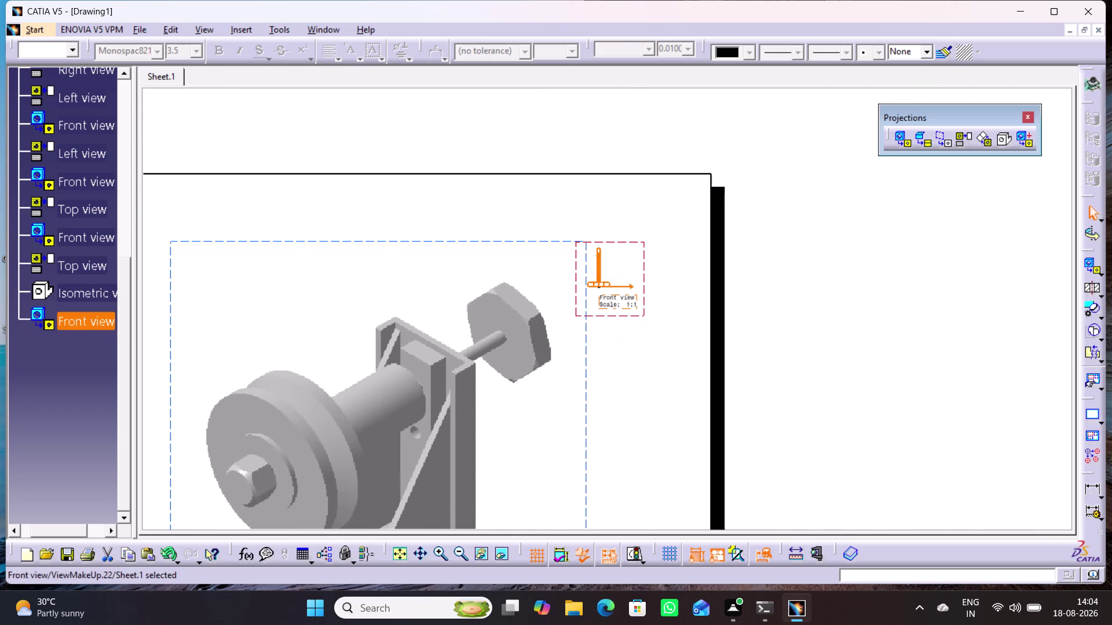
Move the new view to an empty spot near the sheet's middle.
middle_drag(649, 383, 792, 360)
middle_drag(760, 385, 793, 476)
right_click(760, 385)
middle_drag(712, 387, 776, 358)
drag(749, 266, 519, 441)
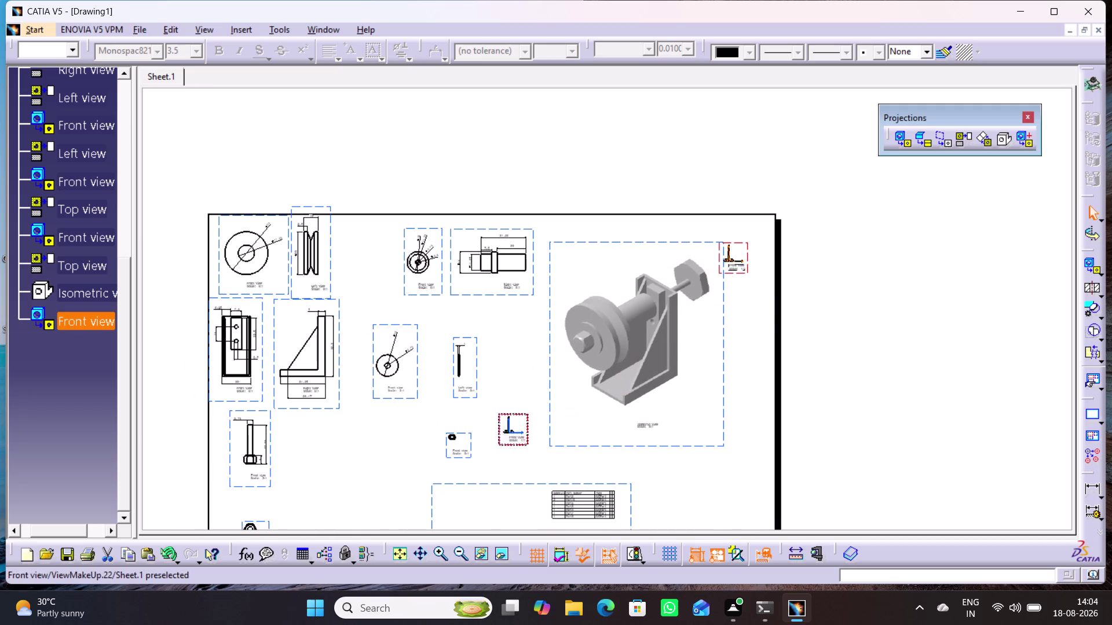
drag(519, 440, 379, 464)
middle_drag(392, 464, 522, 381)
middle_click(523, 384)
right_click(522, 384)
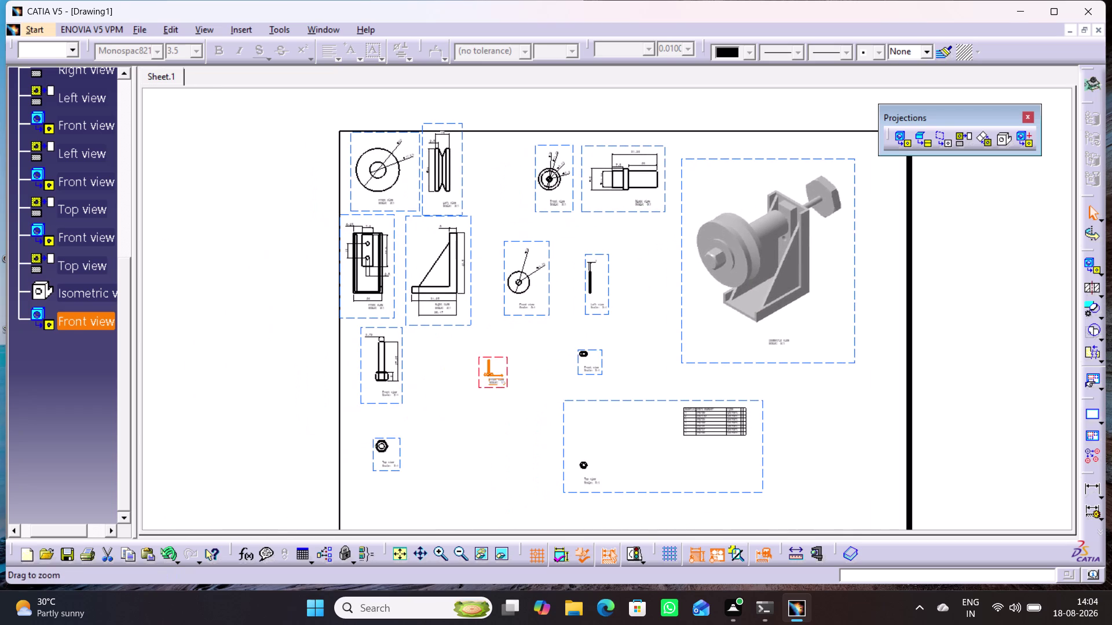
middle_drag(536, 385, 560, 299)
right_click(537, 384)
middle_drag(449, 465, 582, 381)
click(539, 415)
right_click(516, 363)
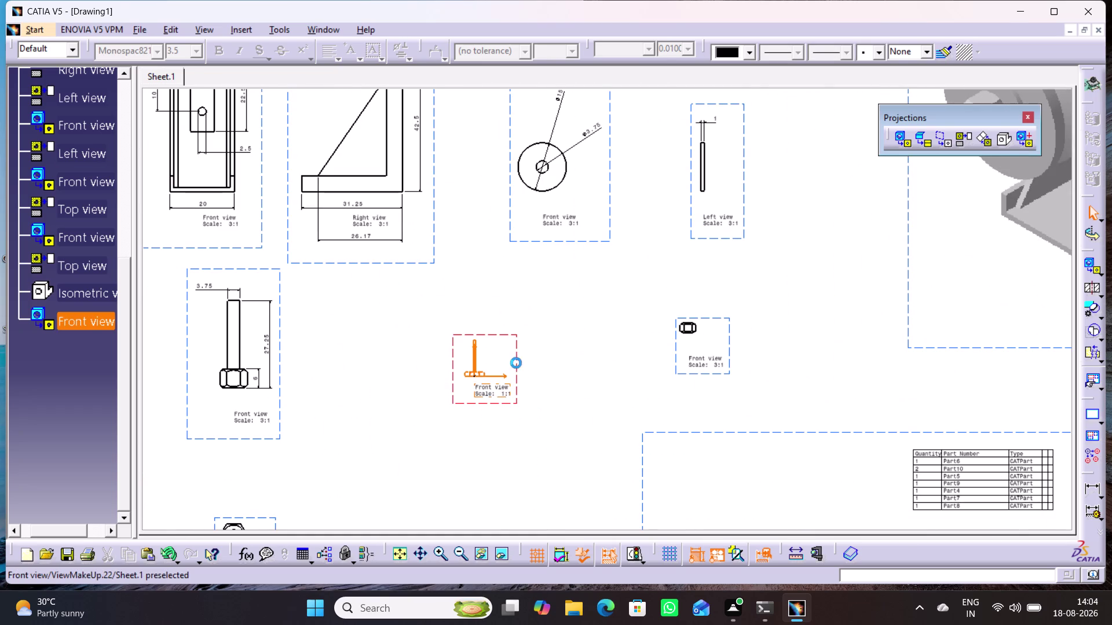
click(578, 138)
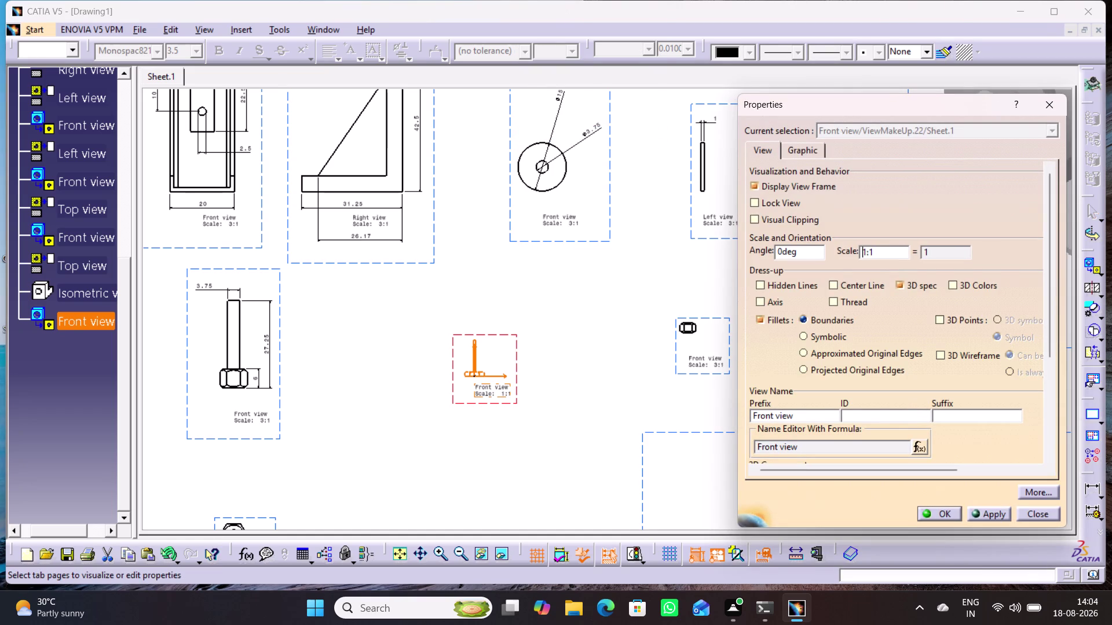
Set the new view's scale to 3:1 in its Properties and confirm.
key(Right)
key(BackSpace)
key(3)
key(Return)
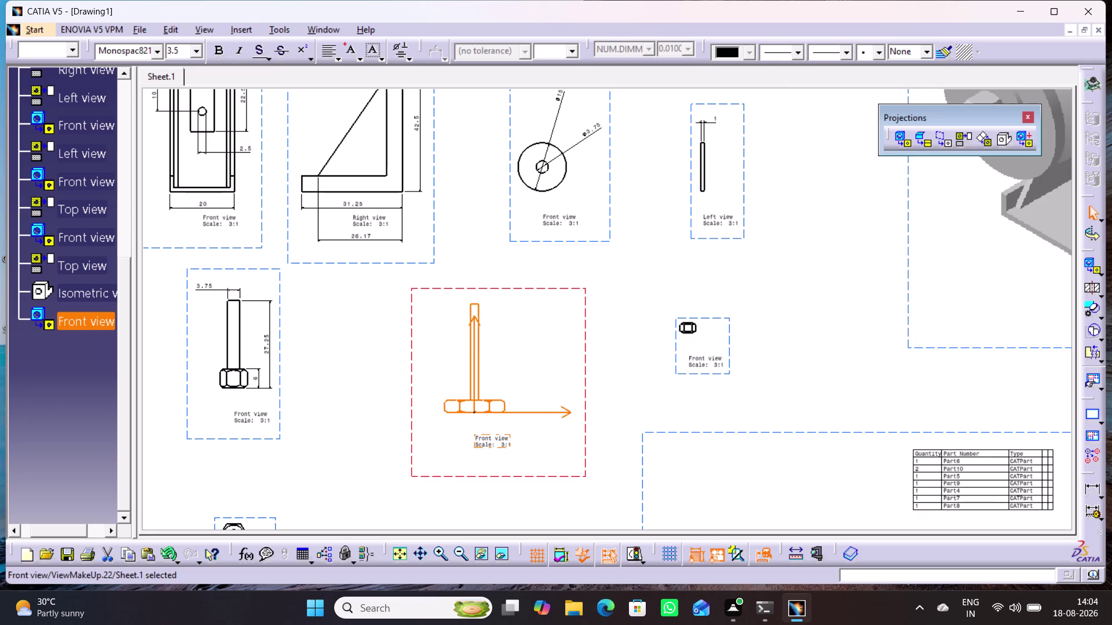
click(967, 140)
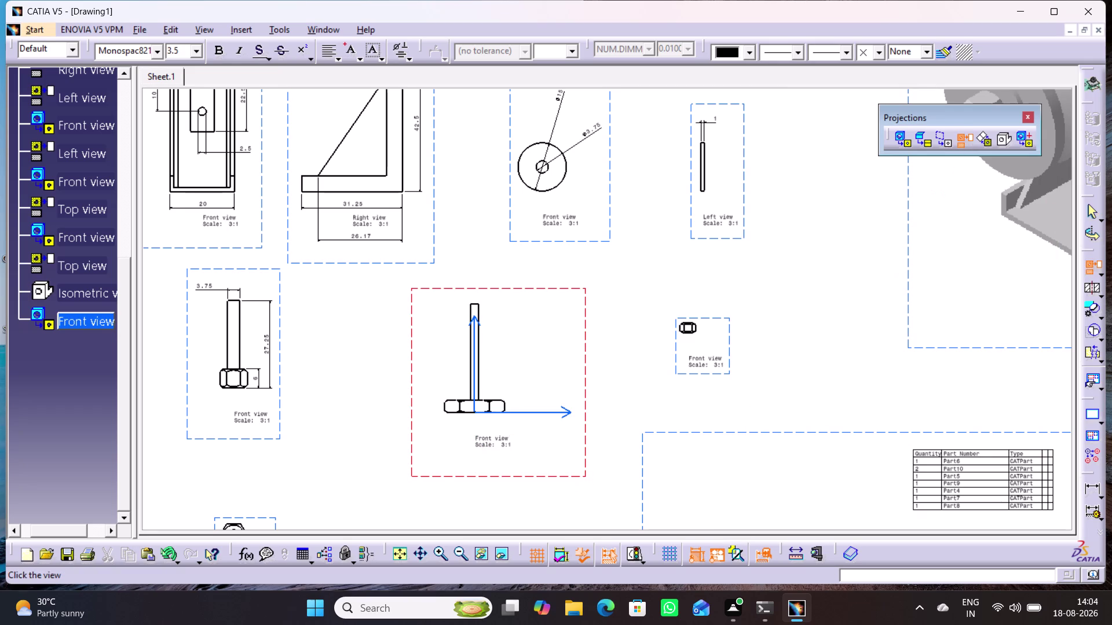
Place the nut's projected top view below its front view.
middle_drag(522, 519, 561, 390)
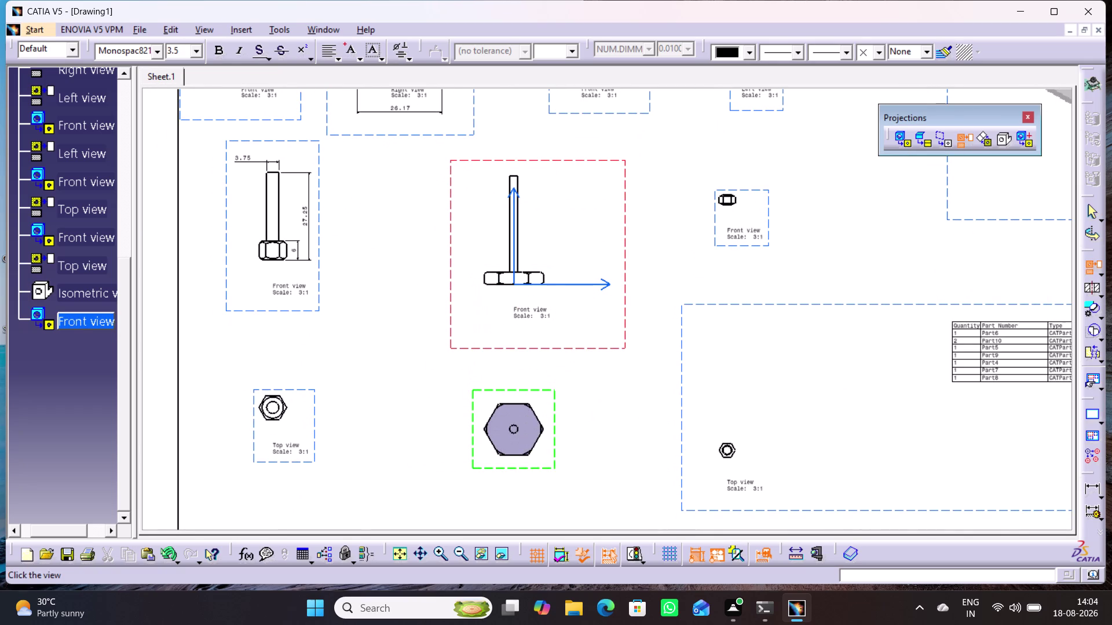
click(513, 432)
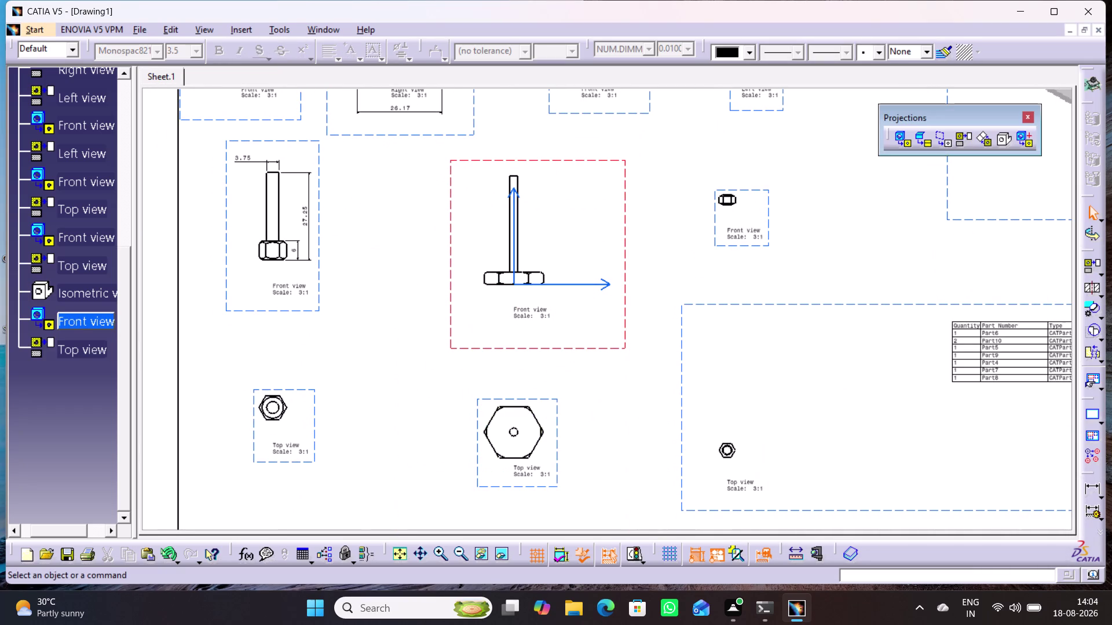
click(433, 414)
middle_drag(581, 439, 570, 386)
right_click(581, 438)
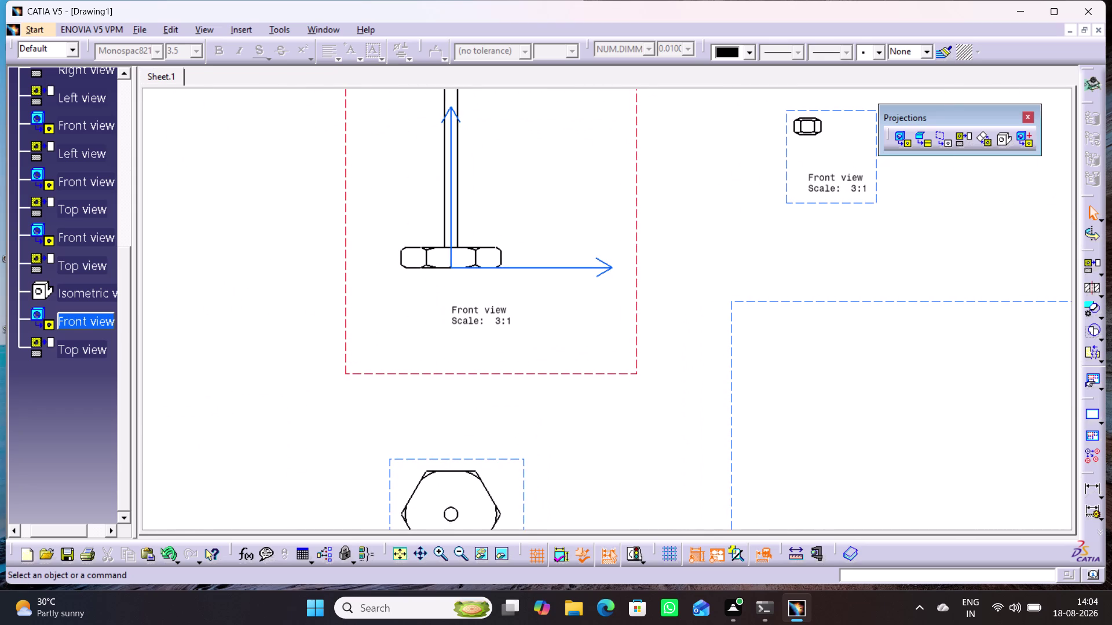
Dimension the hexagon top view as 16 across its flats.
double_click(1090, 483)
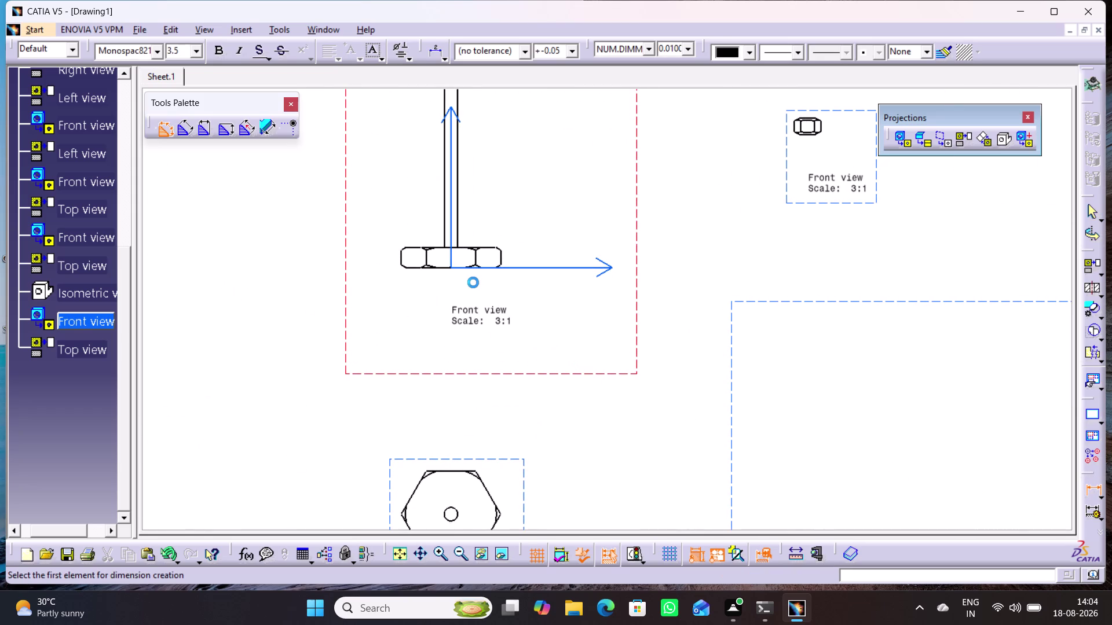
middle_drag(498, 277, 496, 262)
right_click(498, 278)
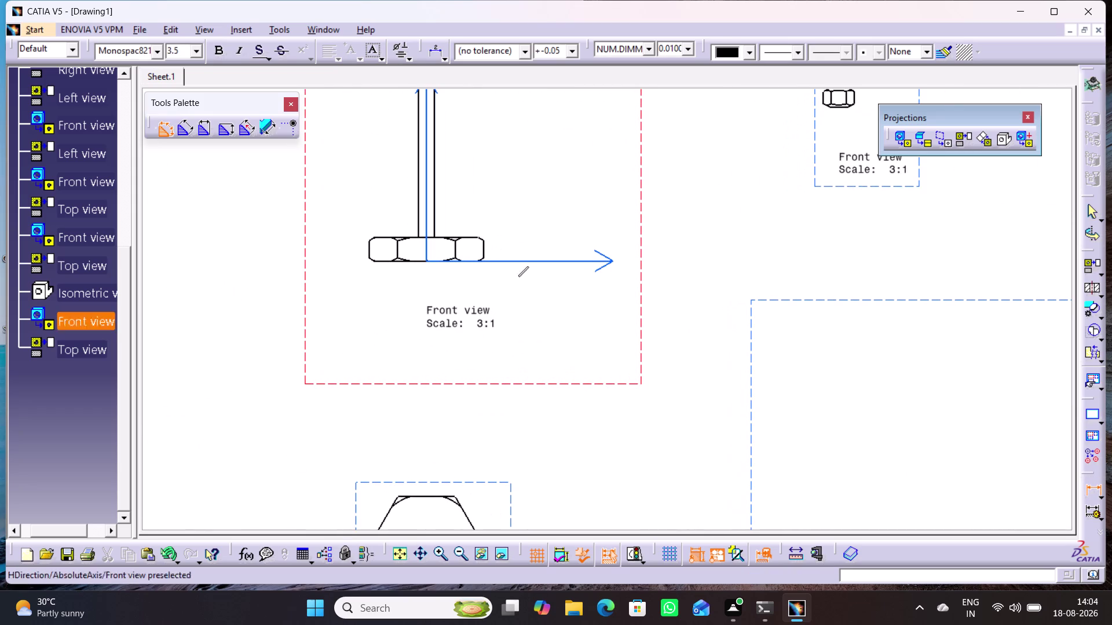
middle_drag(491, 457, 554, 278)
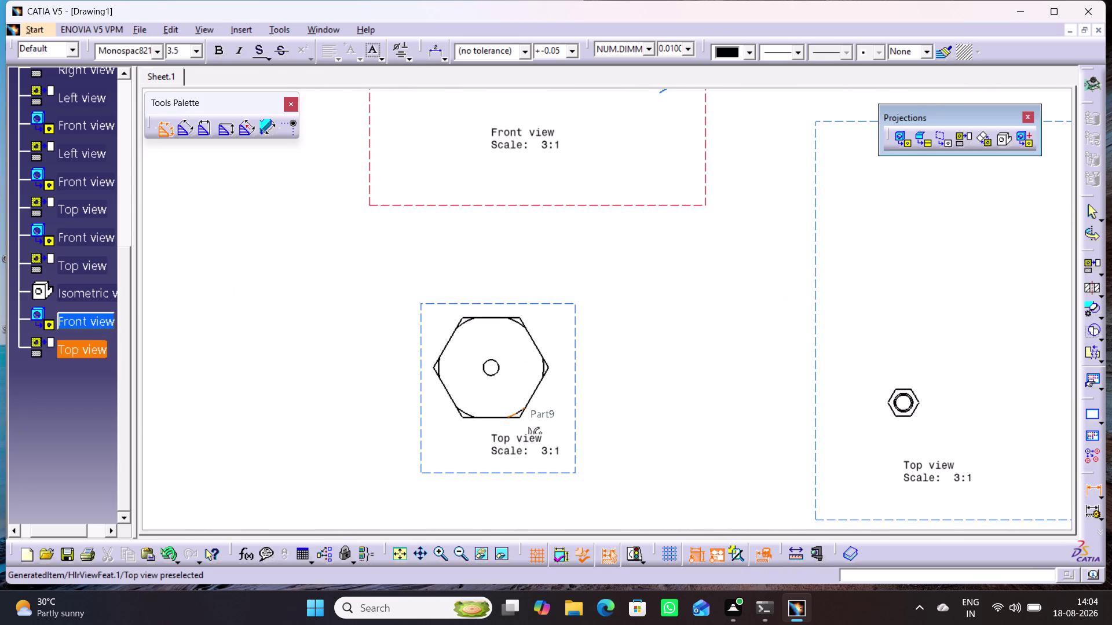
click(494, 418)
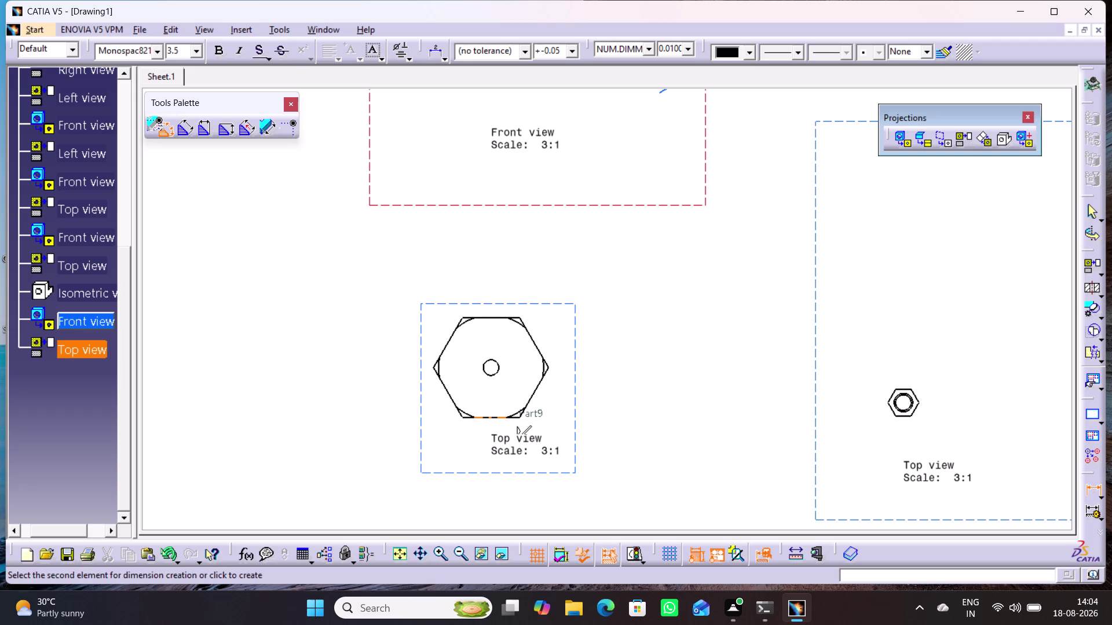
click(490, 317)
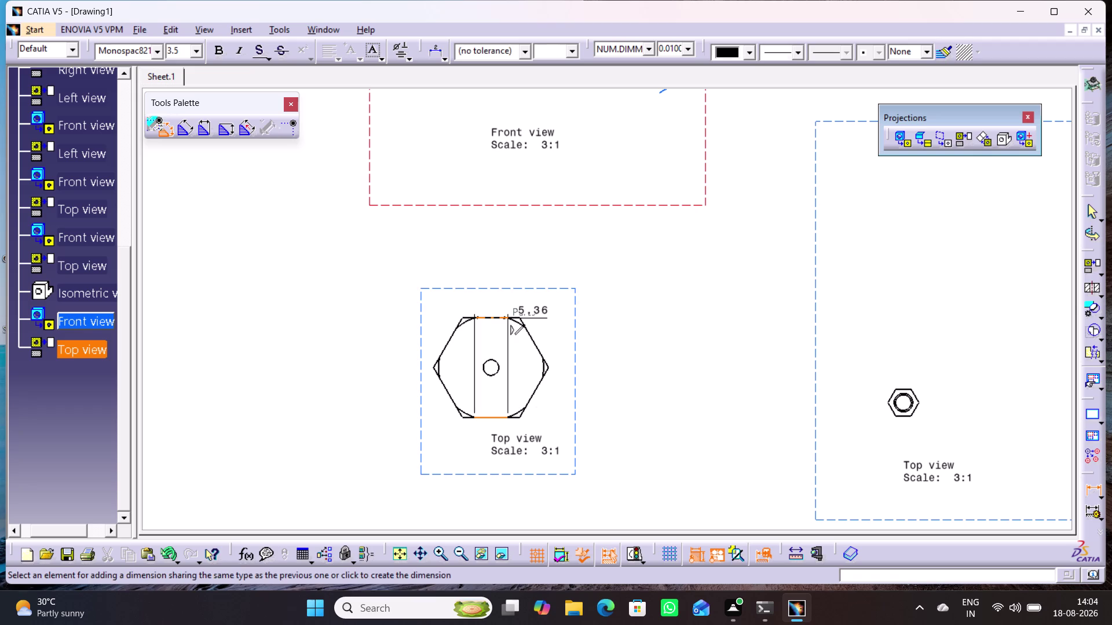
click(568, 359)
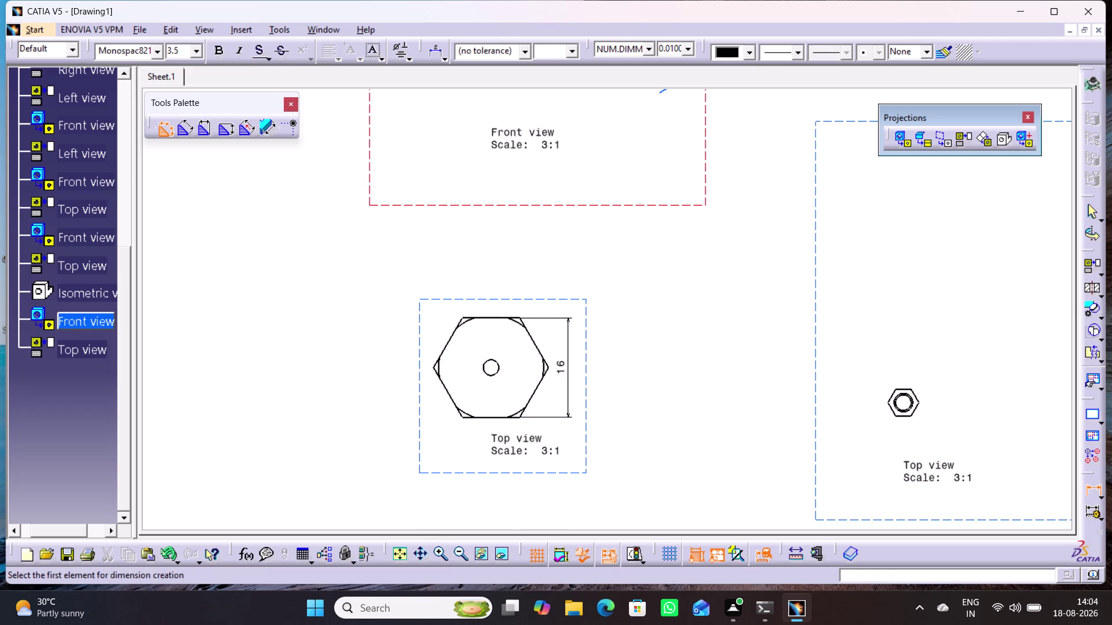
click(498, 365)
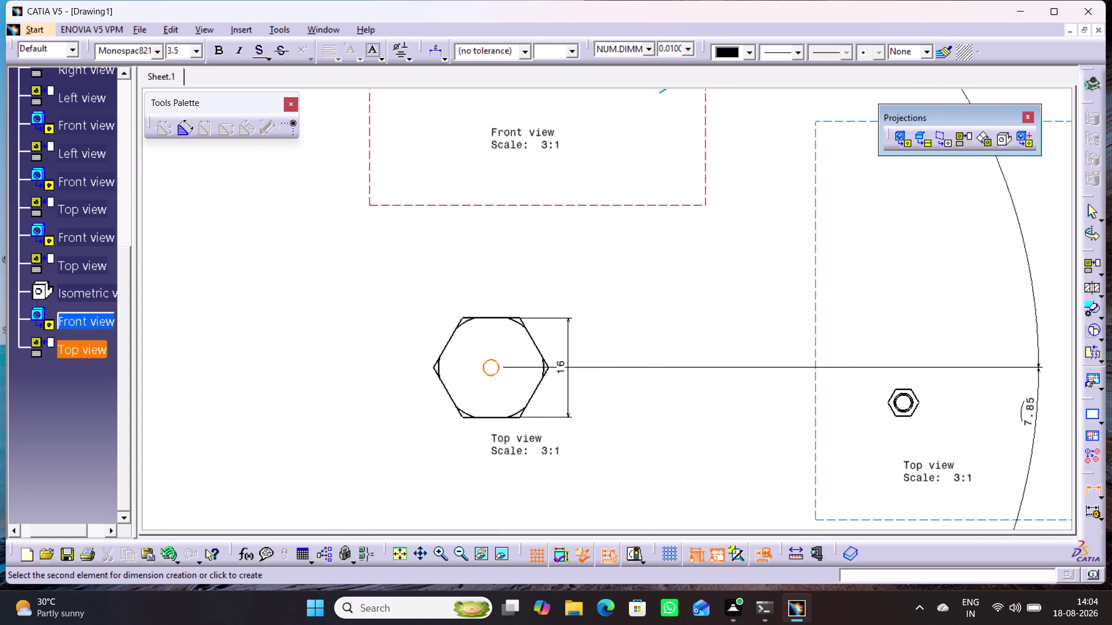
click(1092, 490)
click(1091, 488)
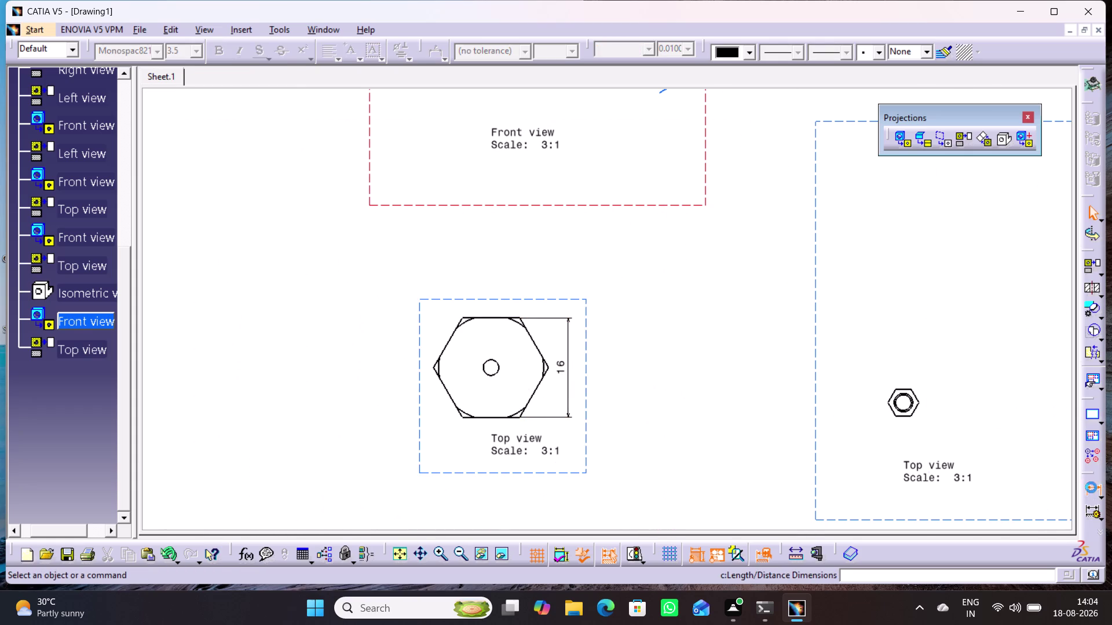
Dimension the bolt head height as 3.75 on the front view.
middle_drag(703, 293, 693, 436)
scroll(down, 3)
middle_drag(674, 355, 667, 389)
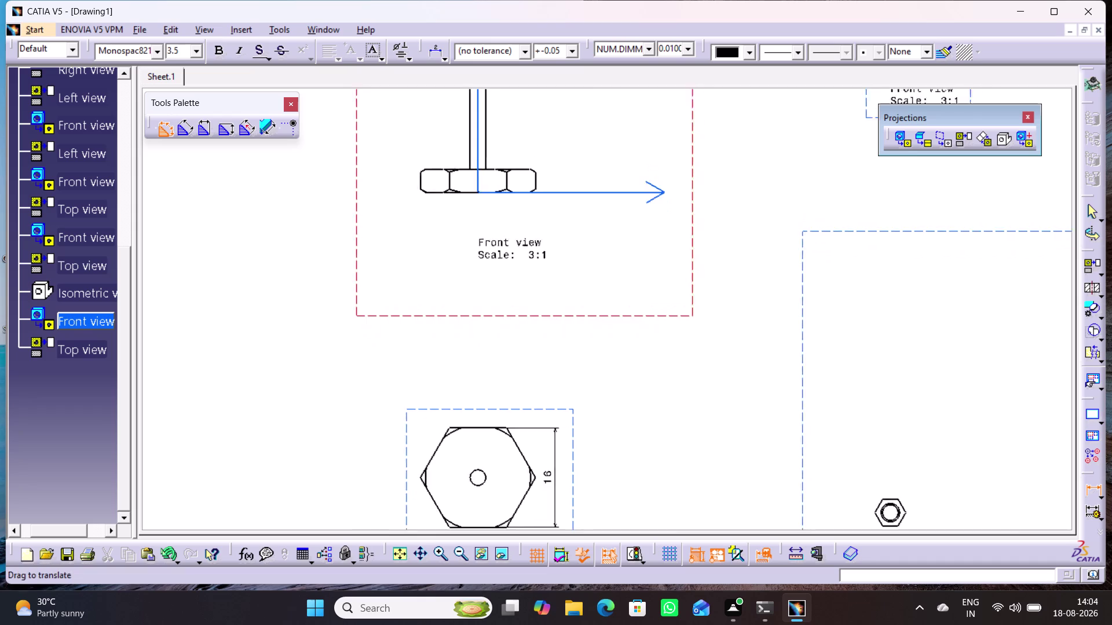
middle_drag(667, 389, 642, 488)
middle_drag(553, 220, 570, 309)
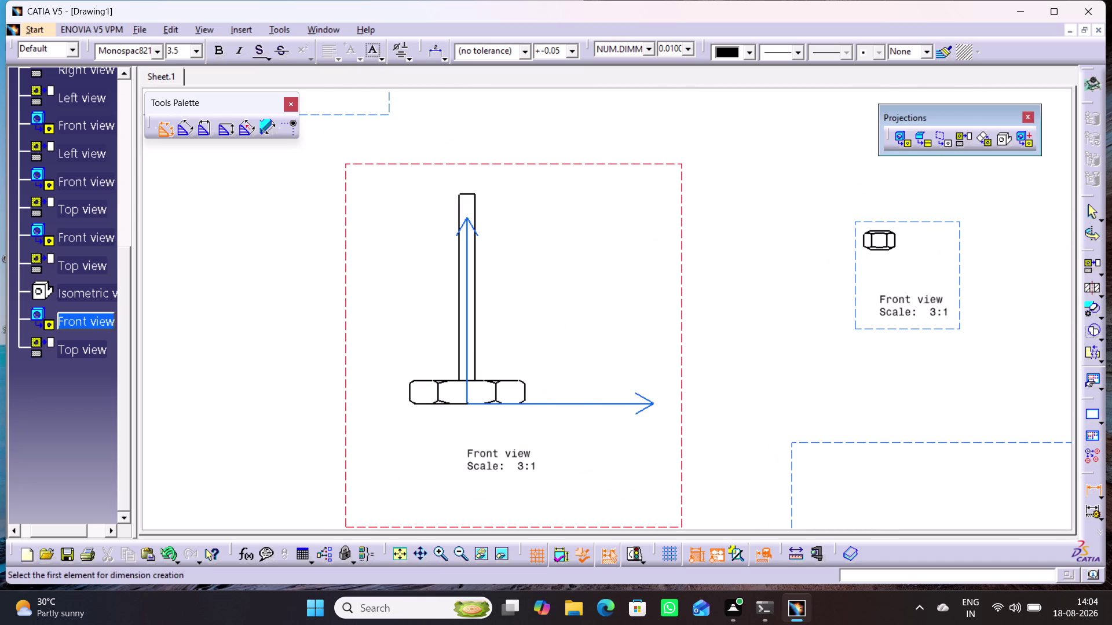
click(507, 403)
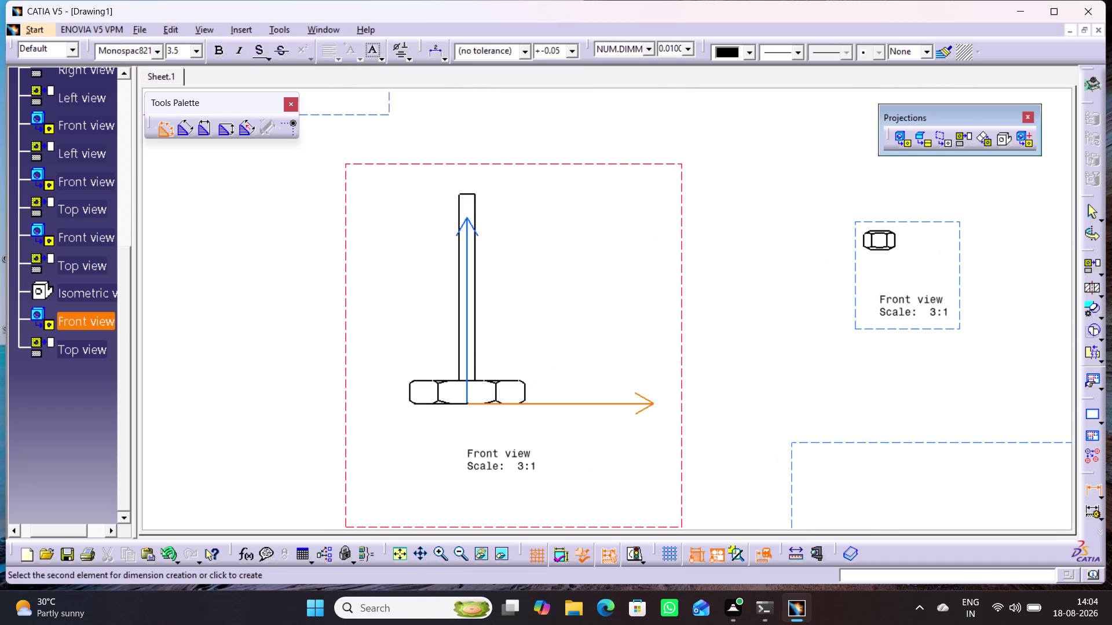
click(504, 380)
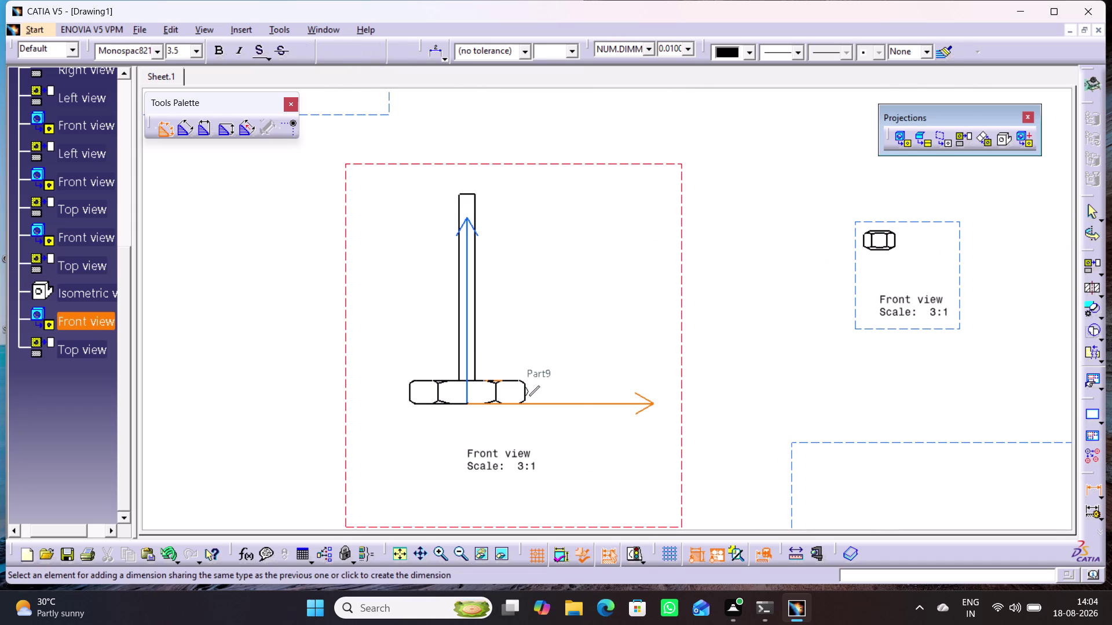
click(580, 351)
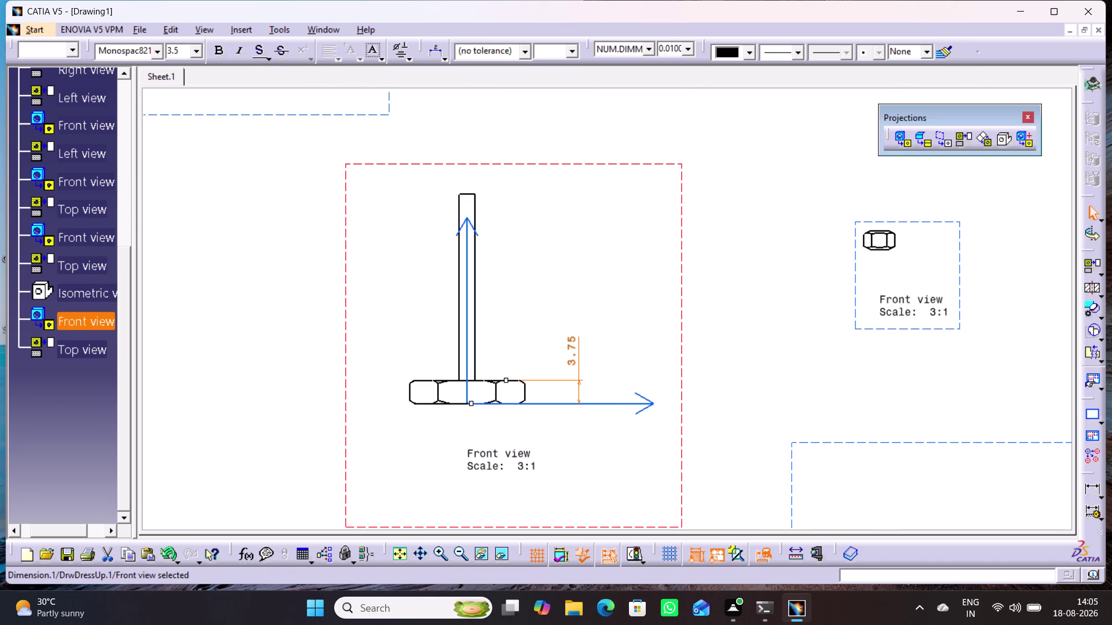
Add the 33.75 overall height from the head bottom to the shank top.
click(482, 405)
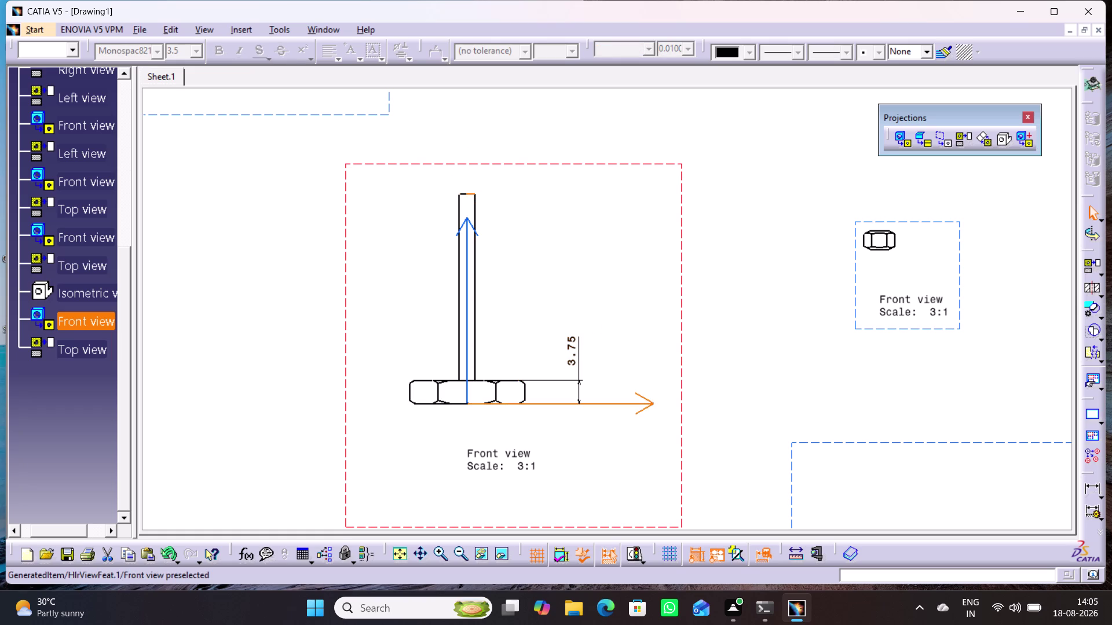
click(463, 194)
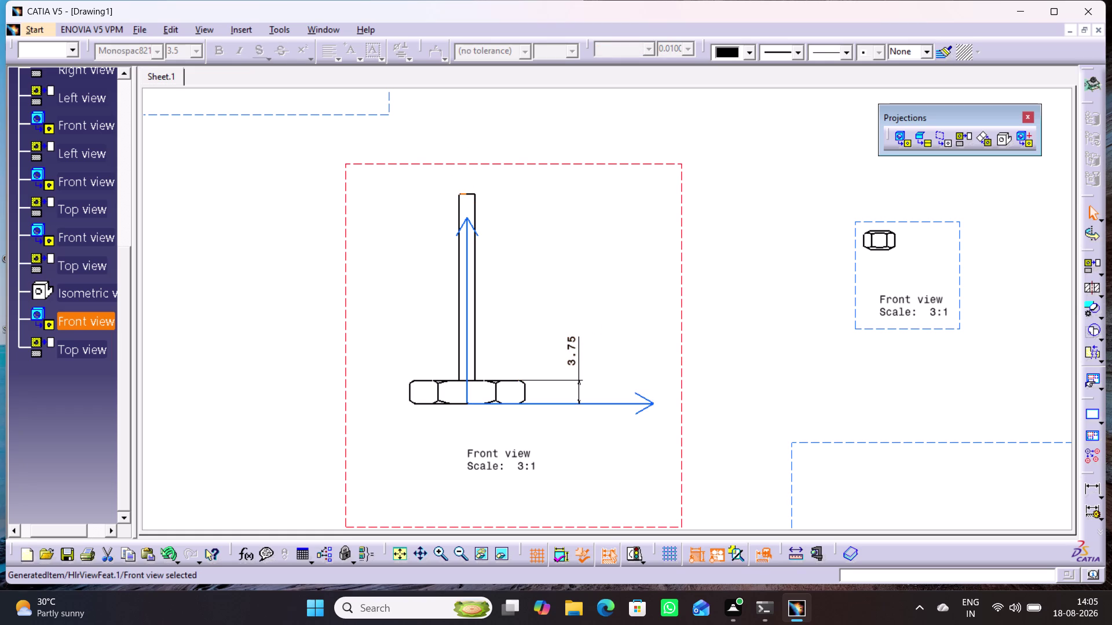
double_click(1091, 491)
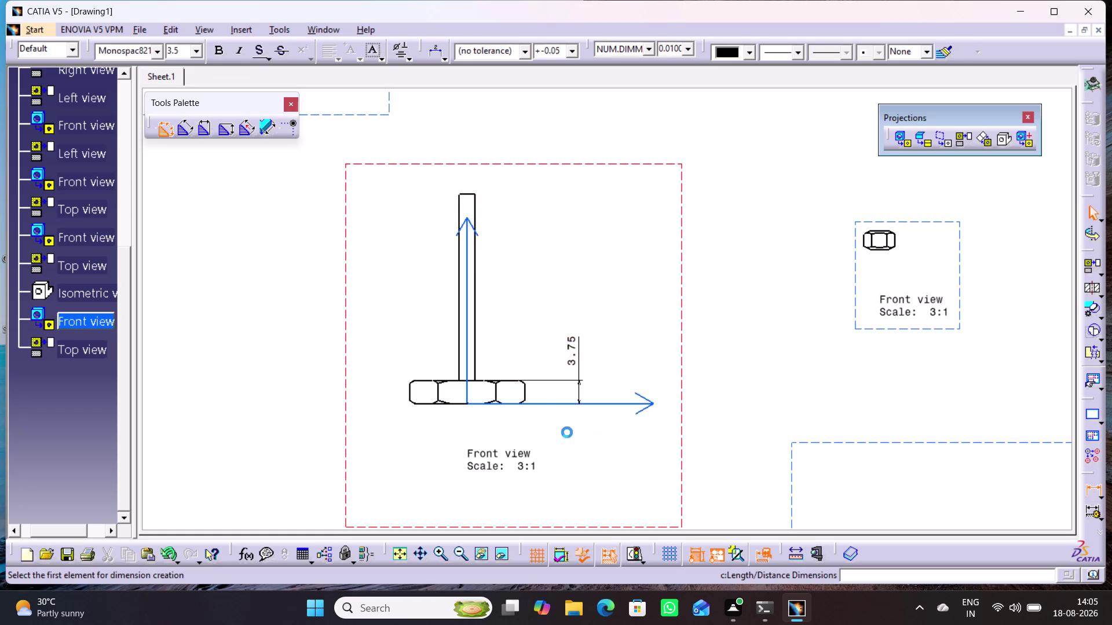
click(479, 404)
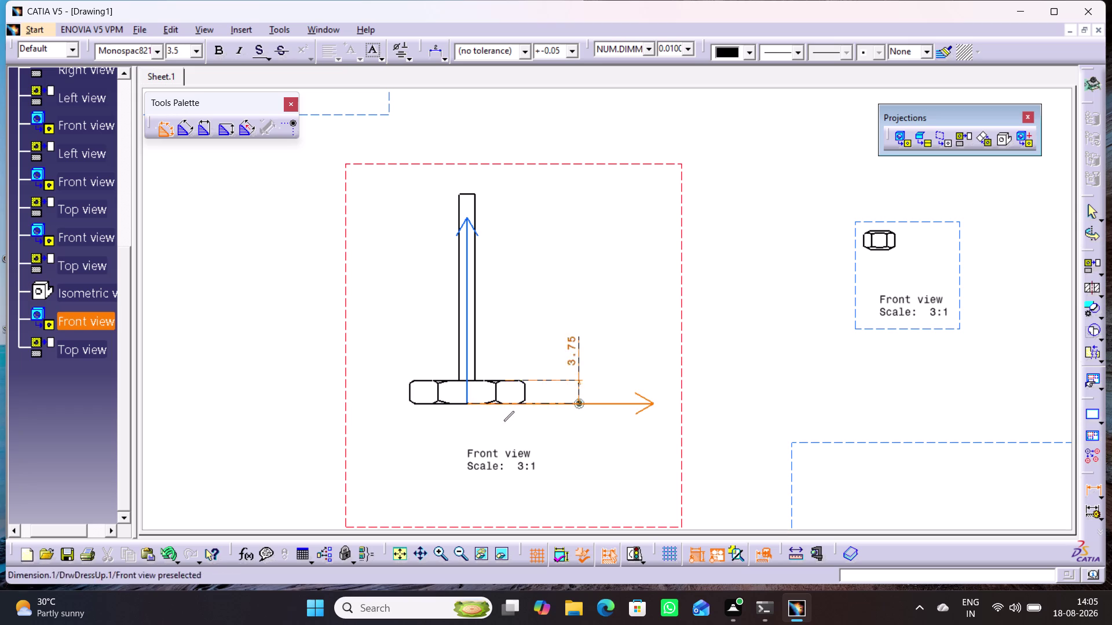
click(465, 192)
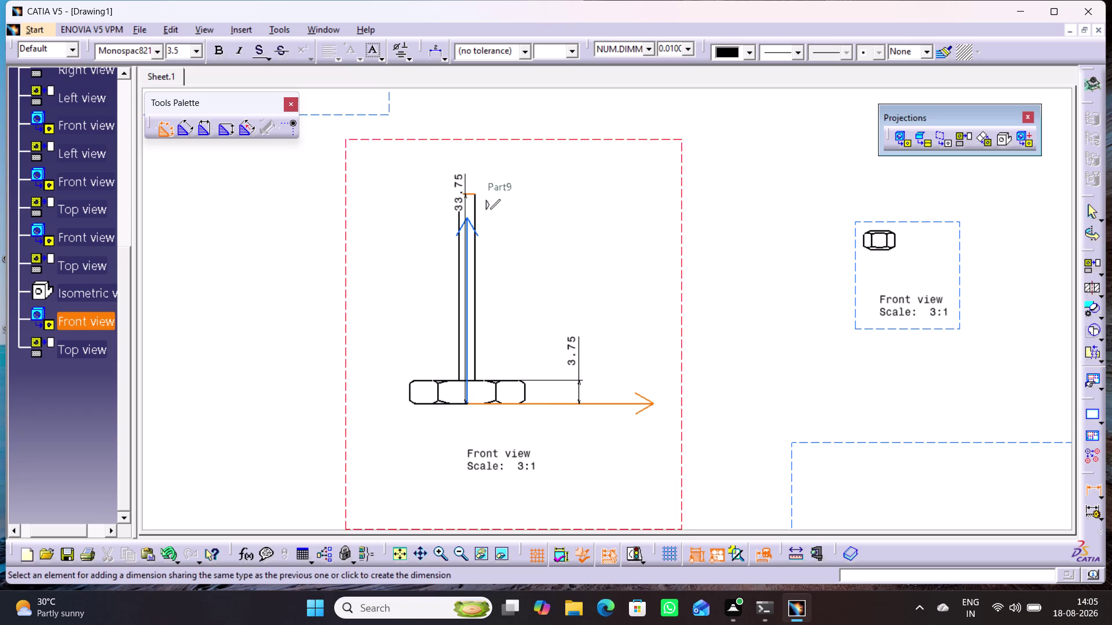
click(623, 309)
click(549, 252)
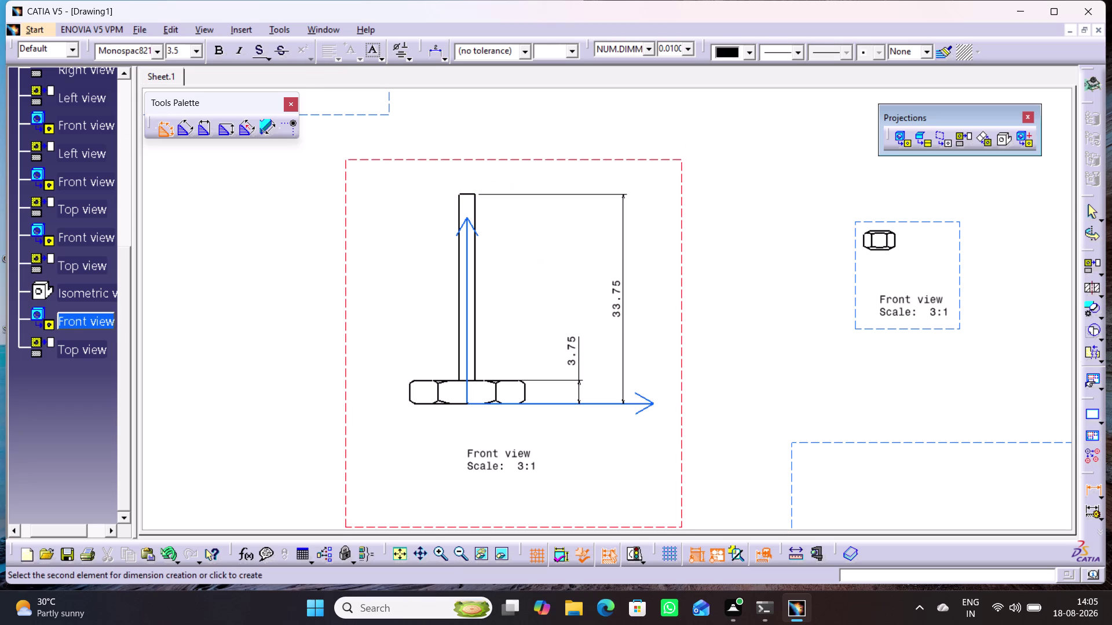
Dimension the shank width as 2.5, placed above the bolt.
click(459, 210)
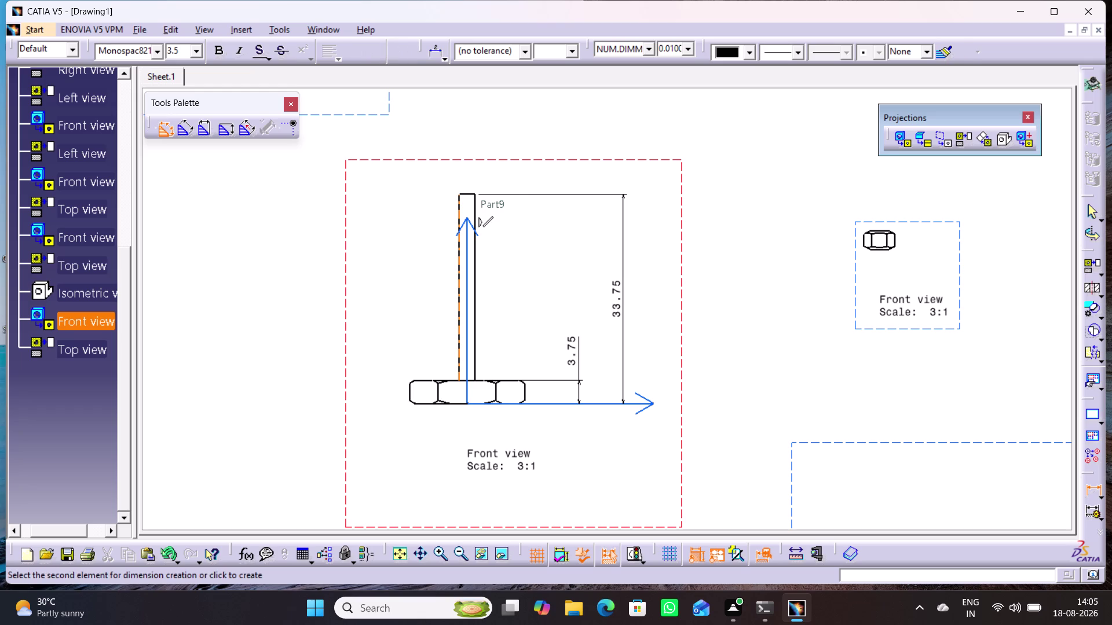
click(475, 201)
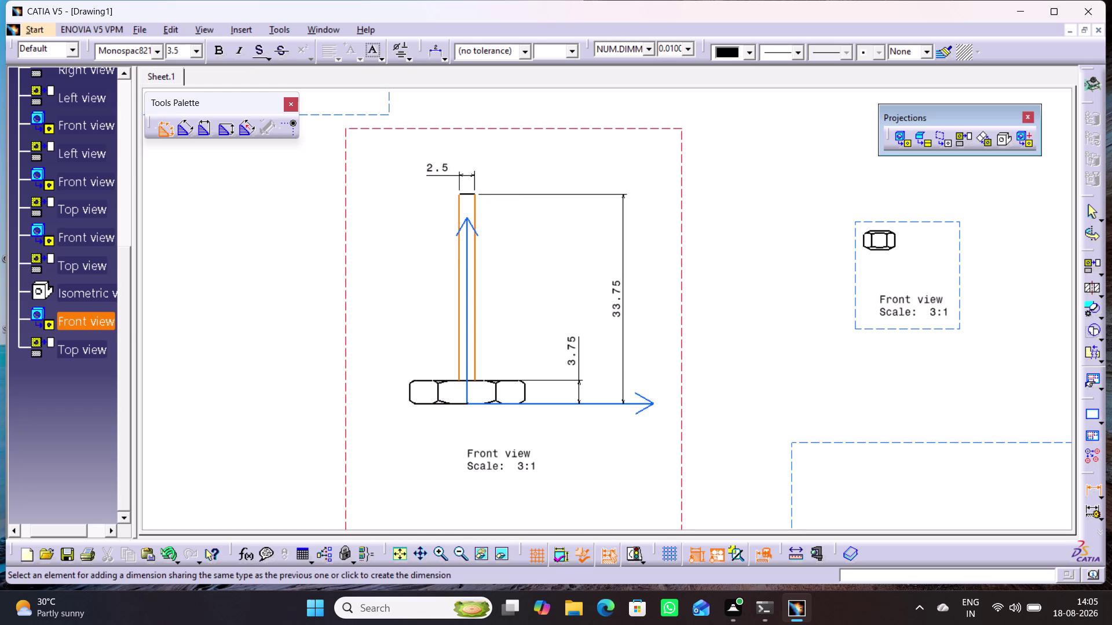
click(436, 175)
click(545, 295)
middle_drag(802, 326, 796, 327)
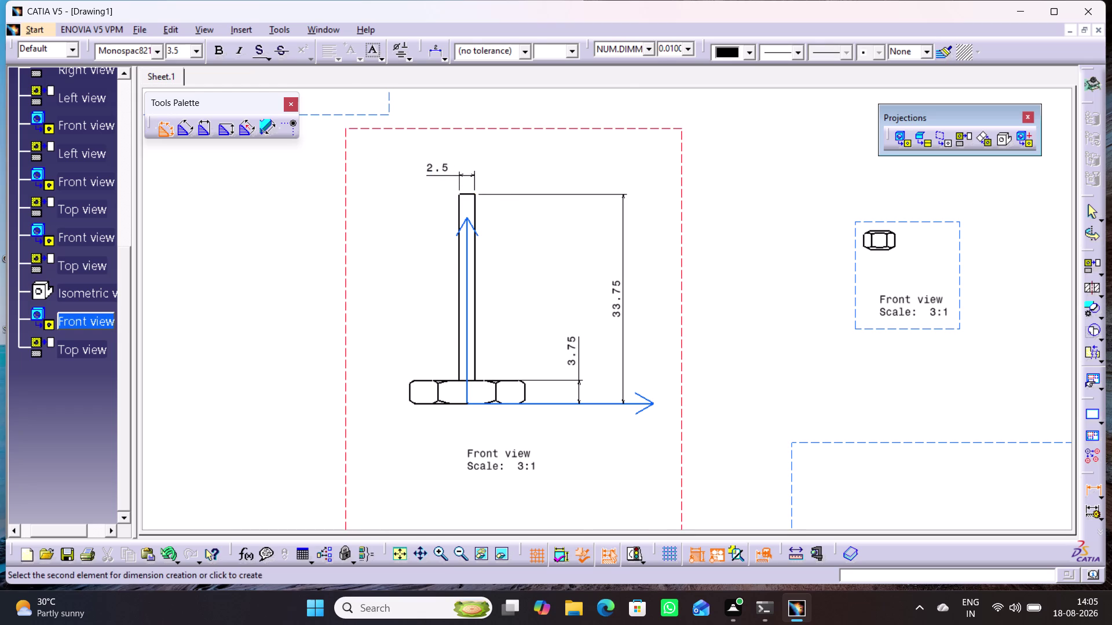
Pick two opposite edges on the small nut's front view for a length dimension.
middle_drag(795, 326, 651, 383)
middle_drag(711, 345, 717, 328)
right_click(712, 345)
middle_drag(748, 326, 717, 351)
right_click(717, 351)
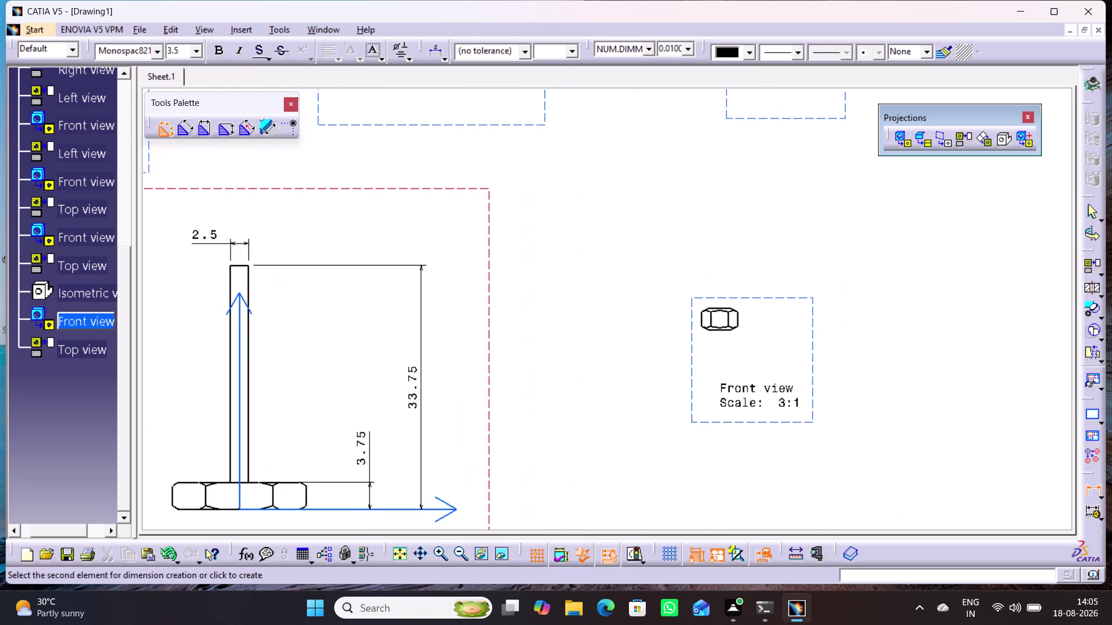
middle_drag(717, 351, 716, 346)
click(726, 333)
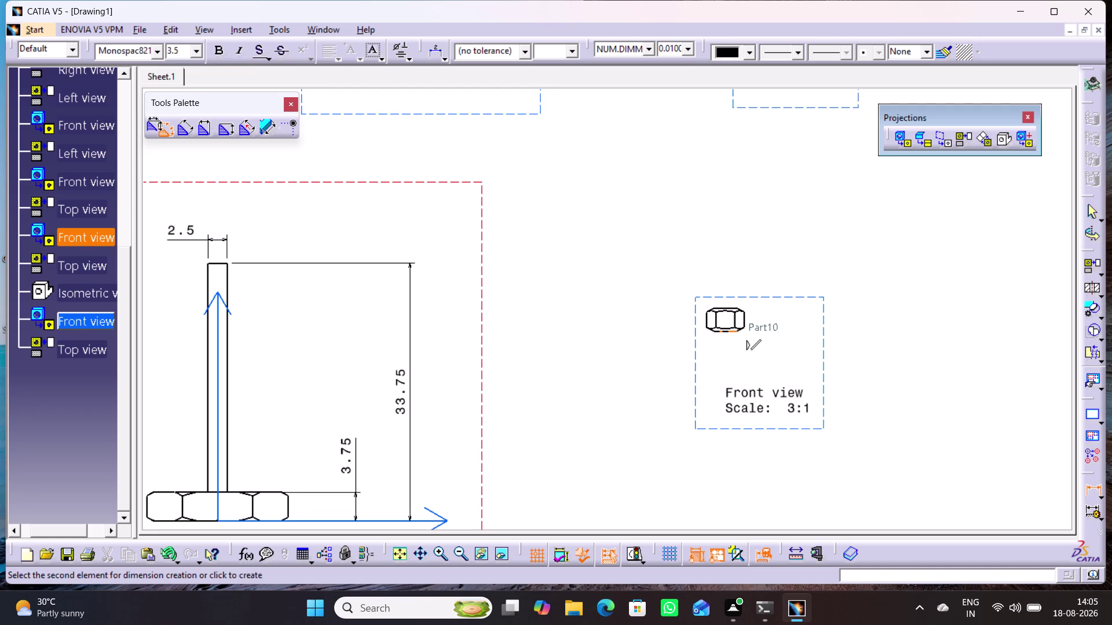
click(727, 309)
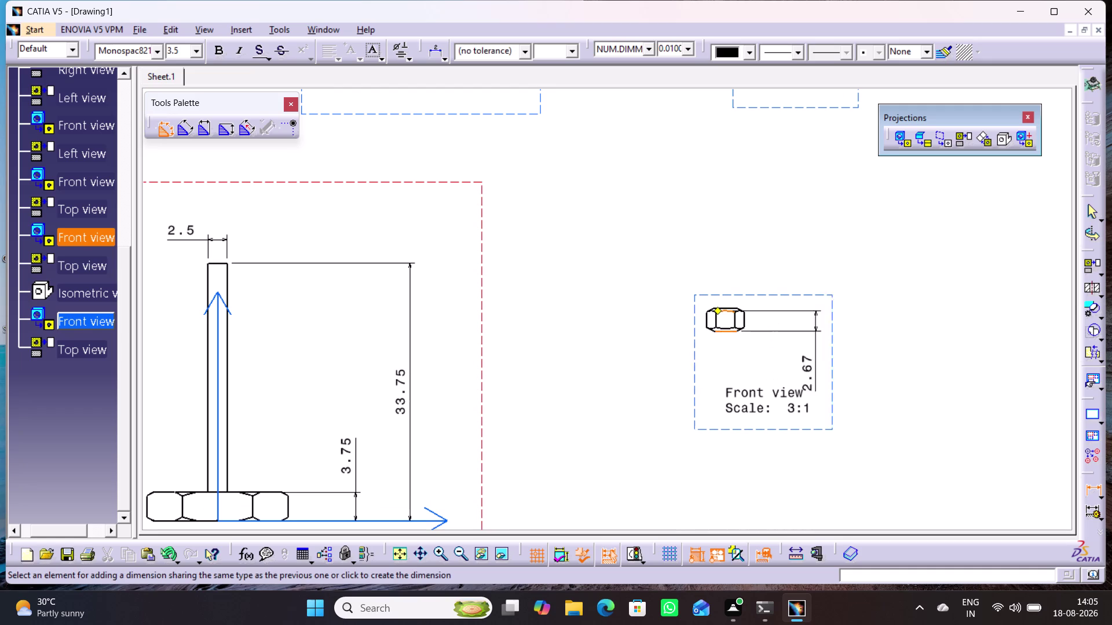
click(1093, 485)
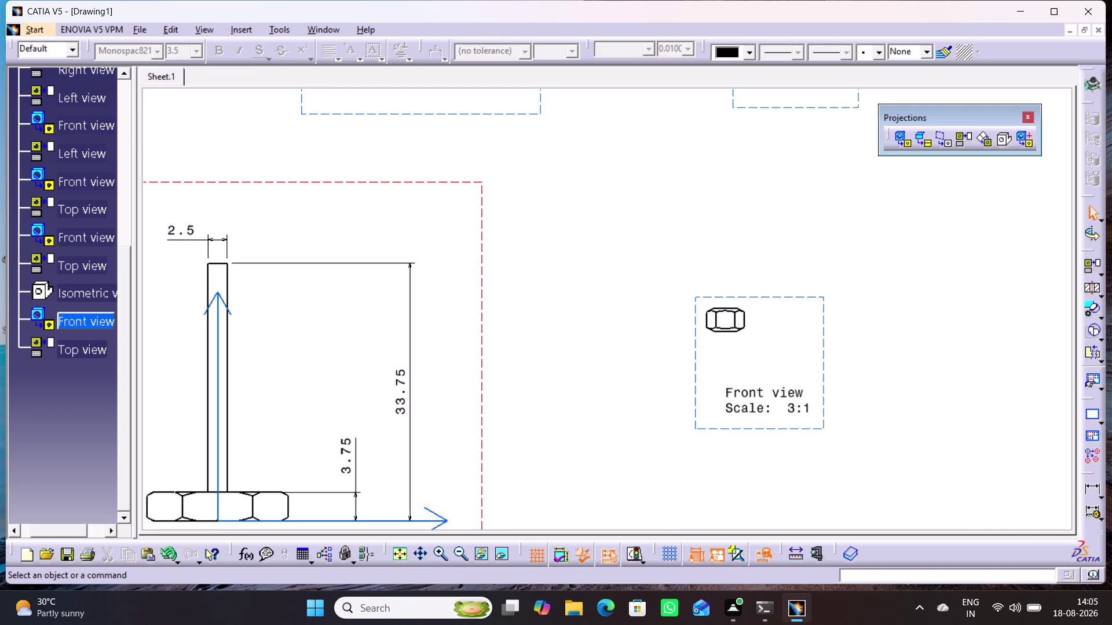
Dimension the nut's front-view height as 3, placed beside the nut.
middle_drag(764, 349, 756, 289)
right_click(763, 349)
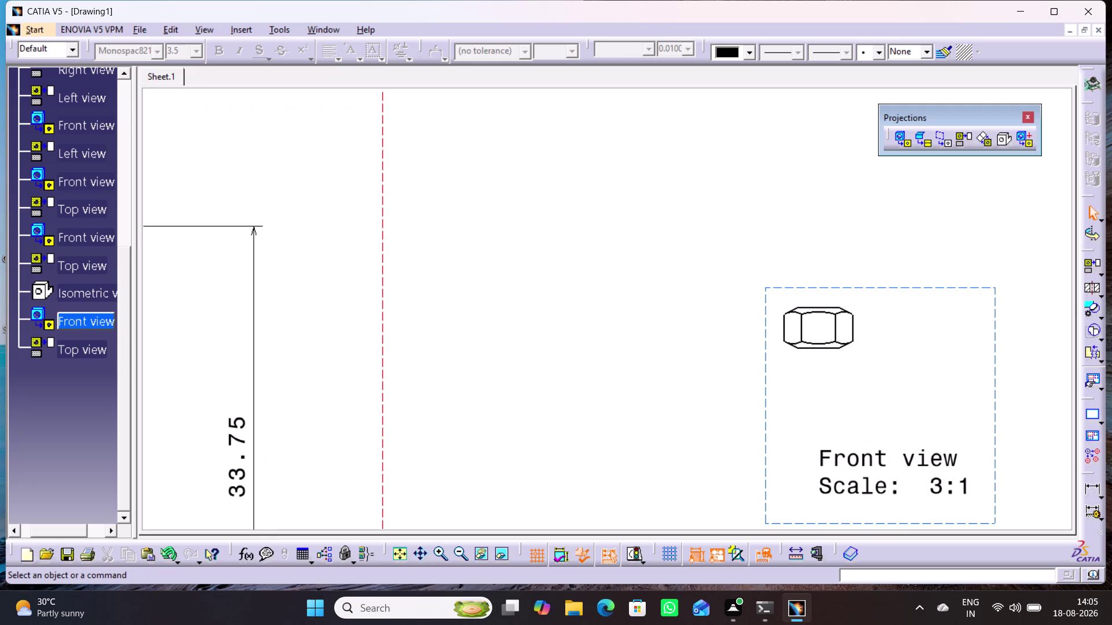
double_click(1086, 487)
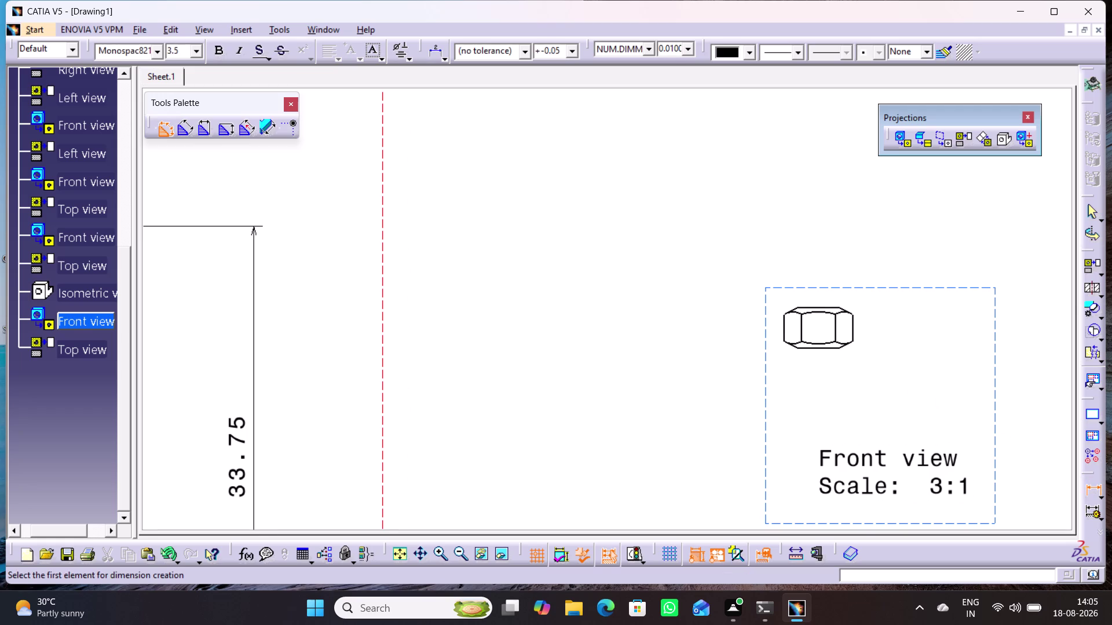
click(827, 349)
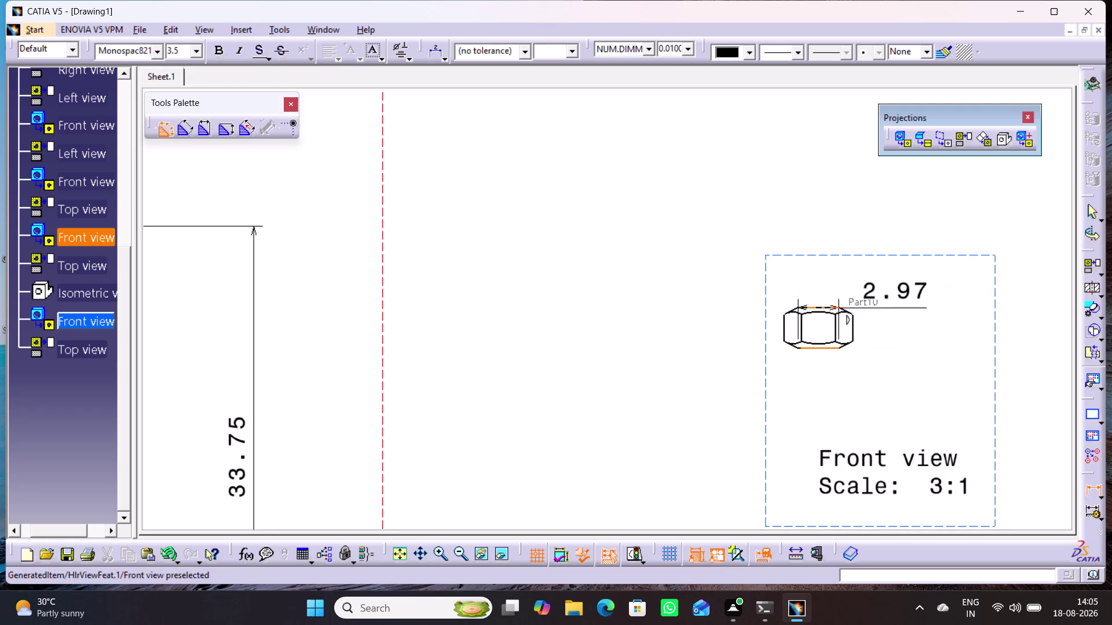
click(825, 306)
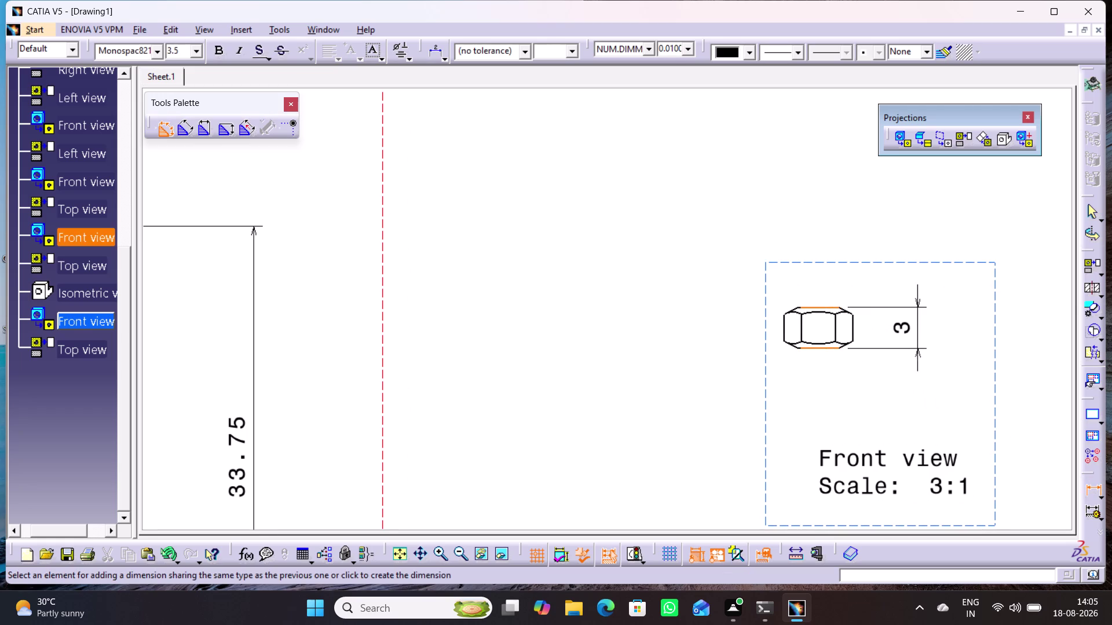
click(902, 321)
Add a 4.3 across-flats dimension between the flats of a hex nut's top view.
middle_drag(864, 191, 729, 481)
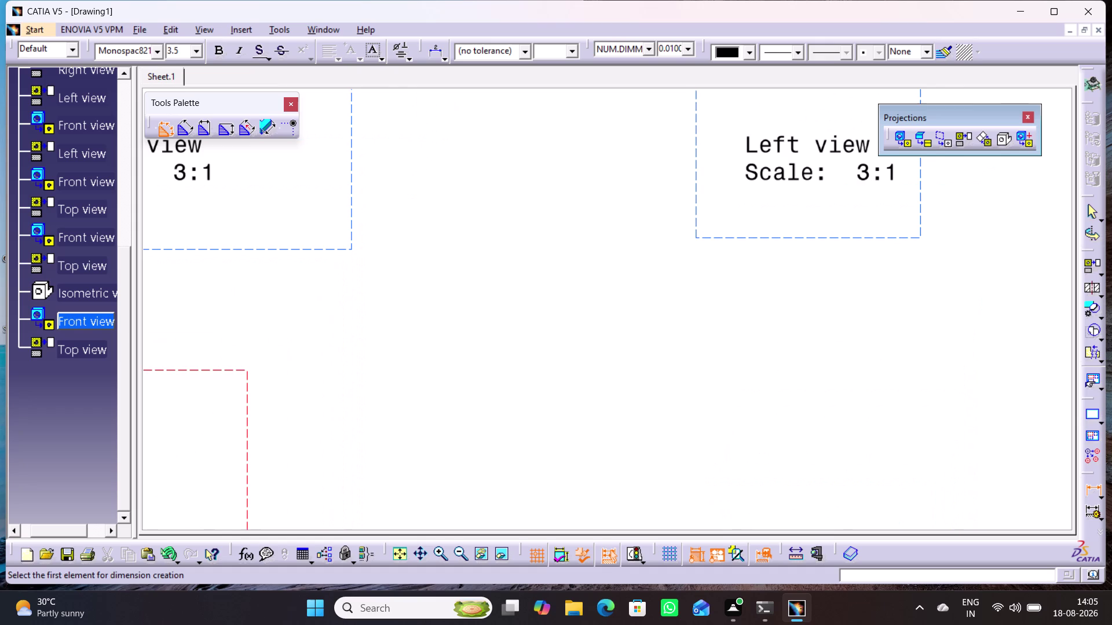
middle_drag(772, 341, 661, 550)
middle_drag(657, 399, 664, 531)
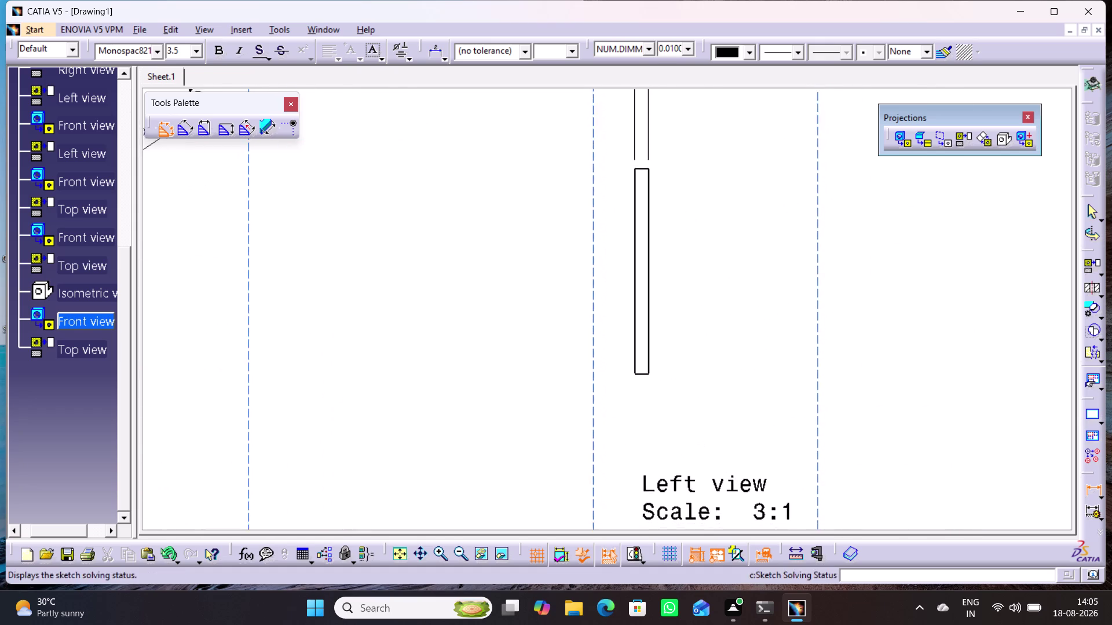
middle_drag(664, 531, 707, 103)
middle_drag(730, 300, 783, 158)
middle_drag(724, 399, 803, 230)
middle_drag(673, 484, 759, 284)
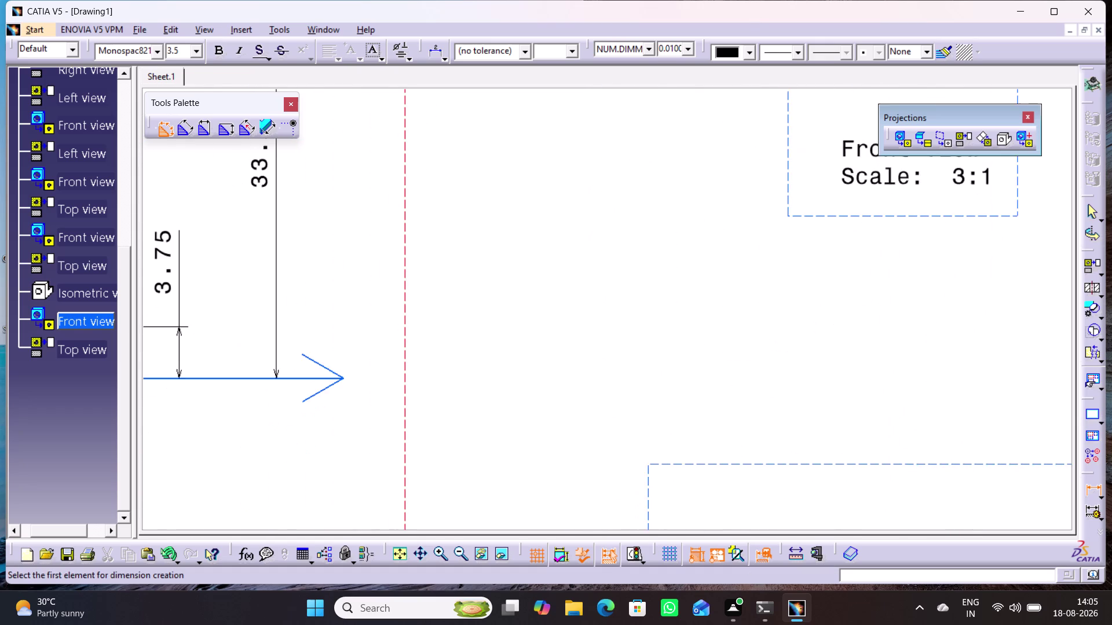
middle_drag(802, 396, 697, 242)
middle_drag(782, 443, 658, 229)
middle_drag(827, 453, 797, 281)
middle_drag(818, 512, 888, 381)
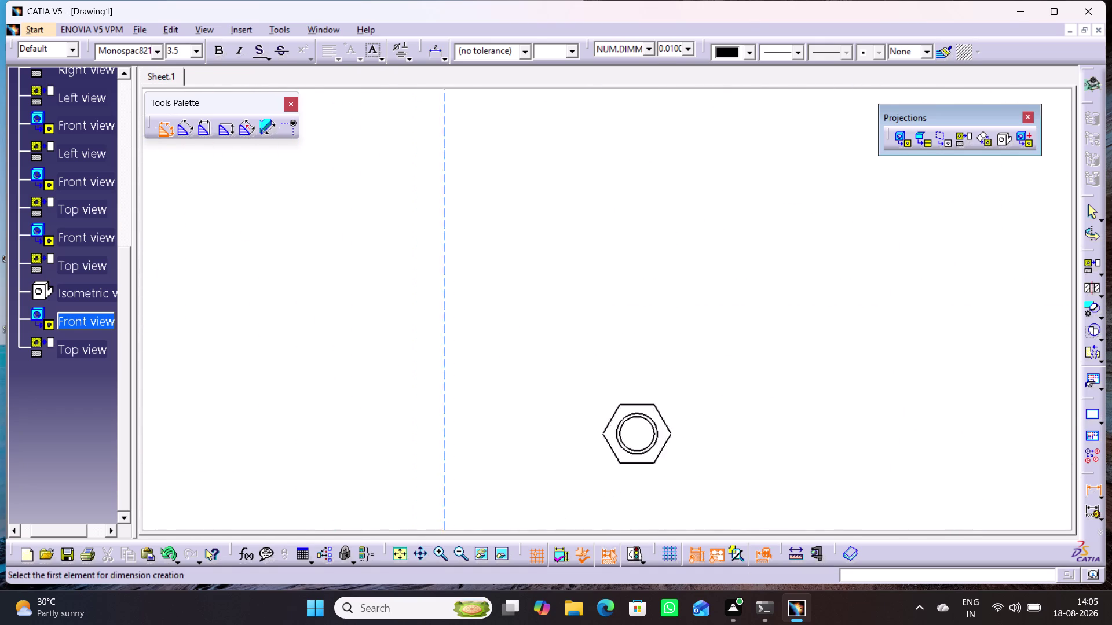
middle_drag(888, 381, 904, 362)
middle_drag(745, 451, 801, 434)
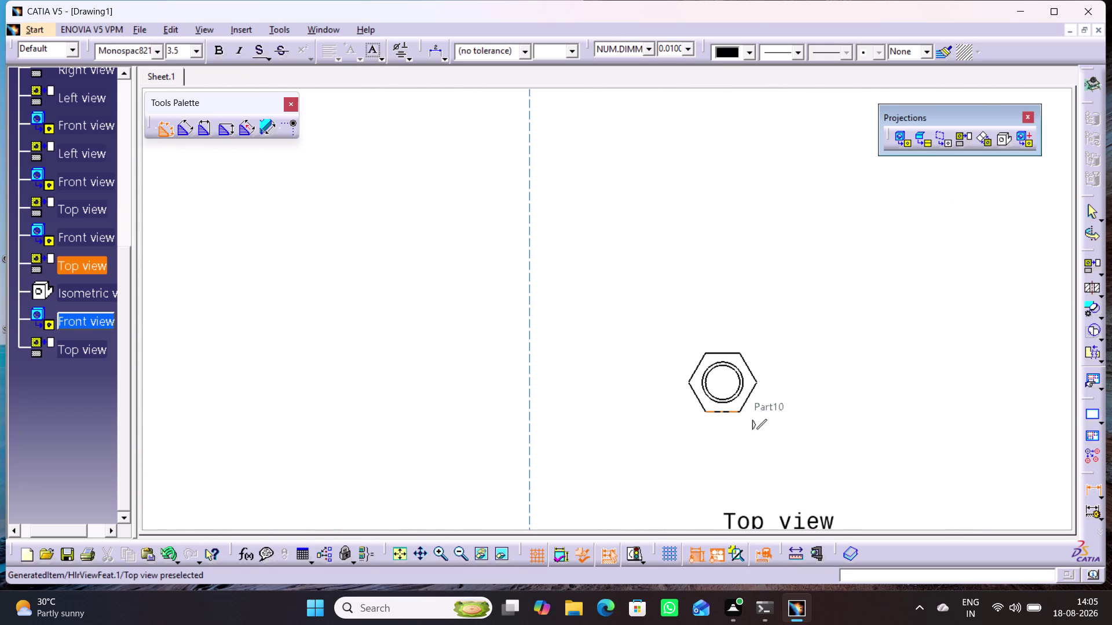
click(733, 411)
click(727, 352)
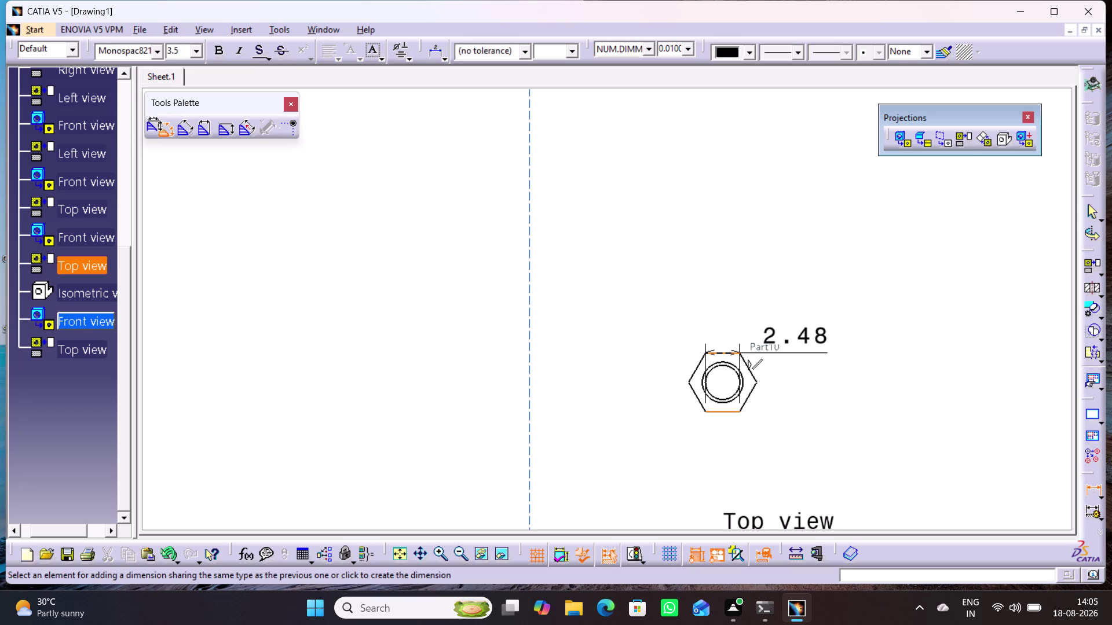
click(801, 373)
Add a 7.43 across-flats dimension to the small nut's top view.
middle_drag(662, 497, 903, 402)
middle_drag(602, 497, 861, 399)
middle_drag(506, 455, 599, 518)
right_click(585, 420)
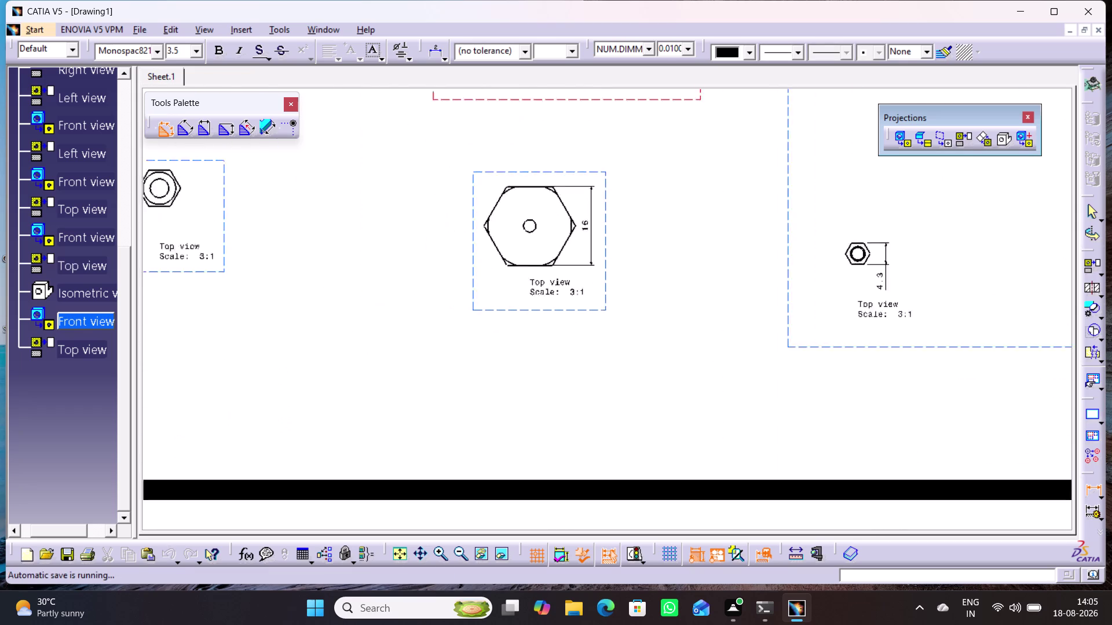
middle_drag(599, 518, 607, 566)
middle_drag(530, 408, 560, 501)
middle_drag(441, 454, 458, 364)
right_click(441, 453)
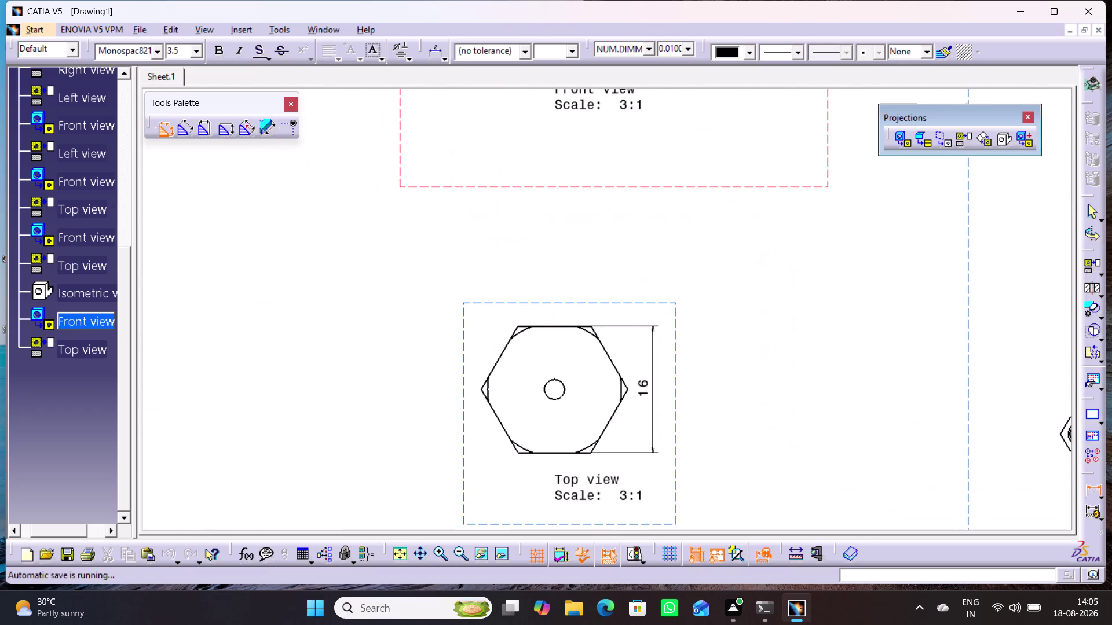
middle_drag(395, 466, 816, 432)
middle_drag(451, 446, 507, 498)
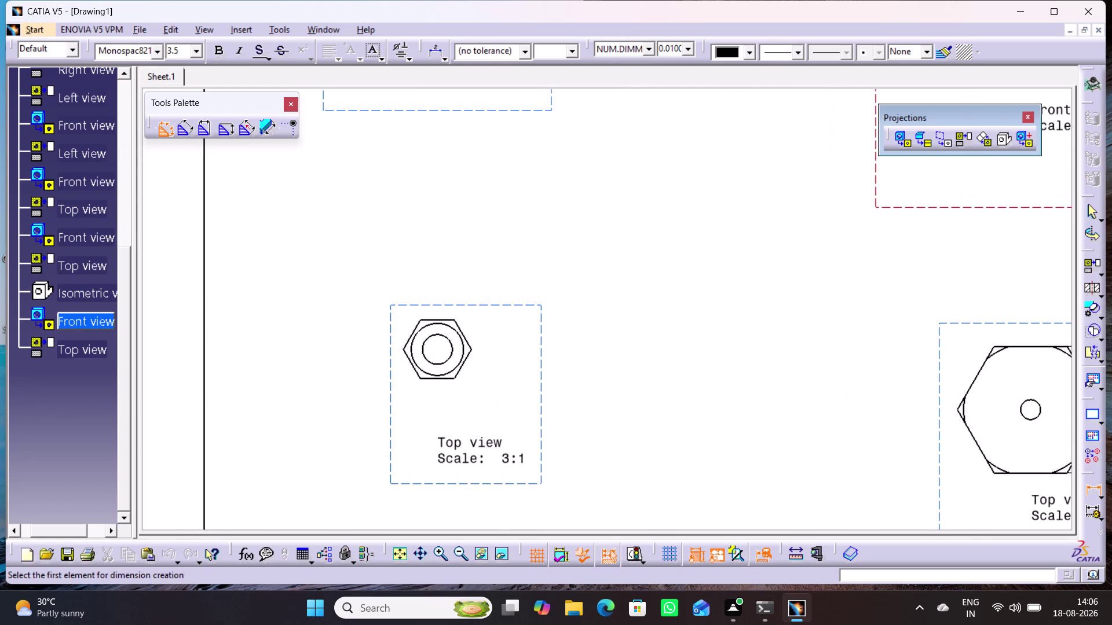
click(445, 380)
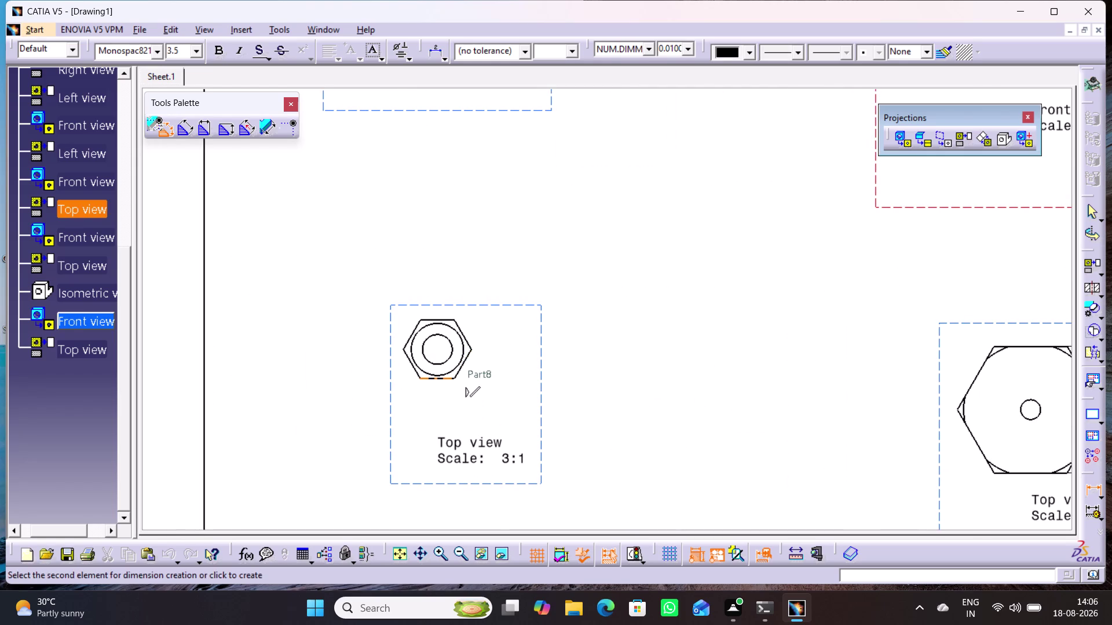
click(445, 320)
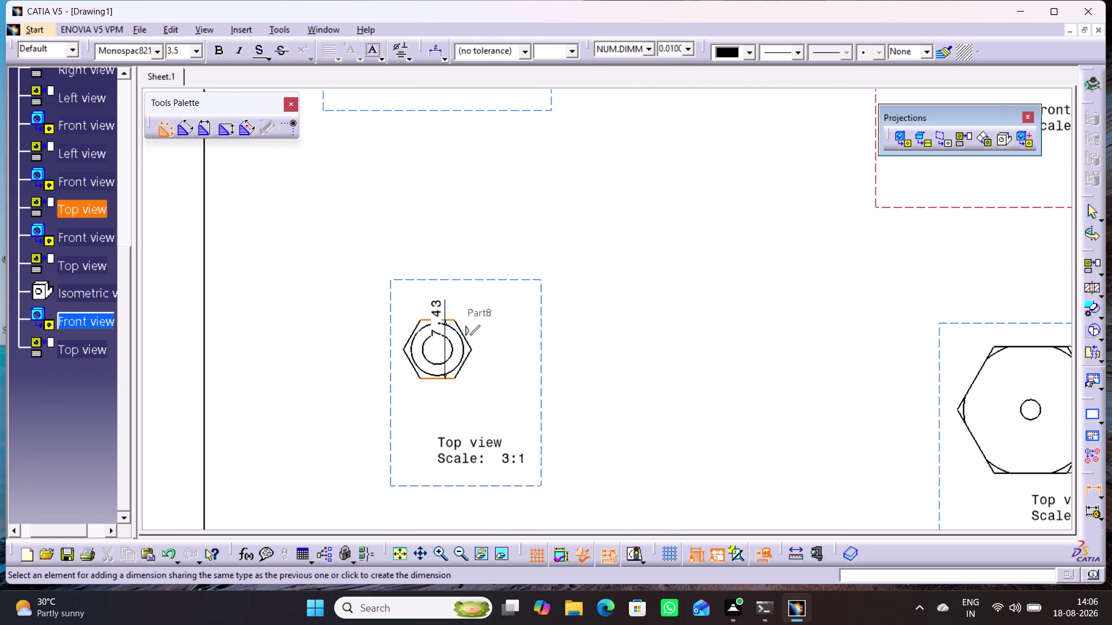
click(502, 344)
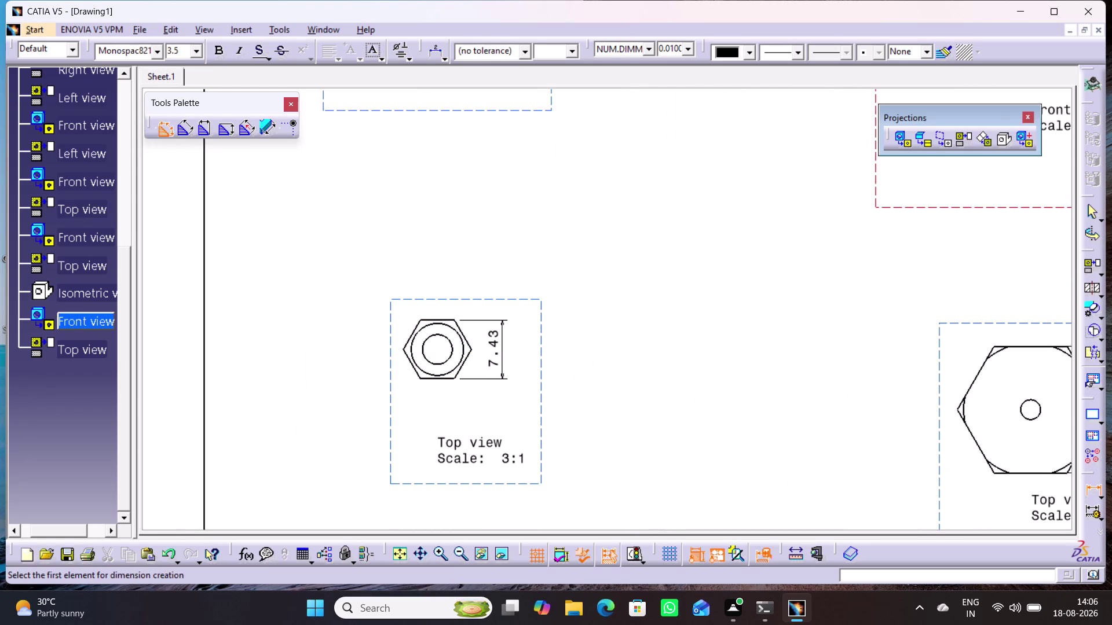
middle_drag(670, 410, 566, 427)
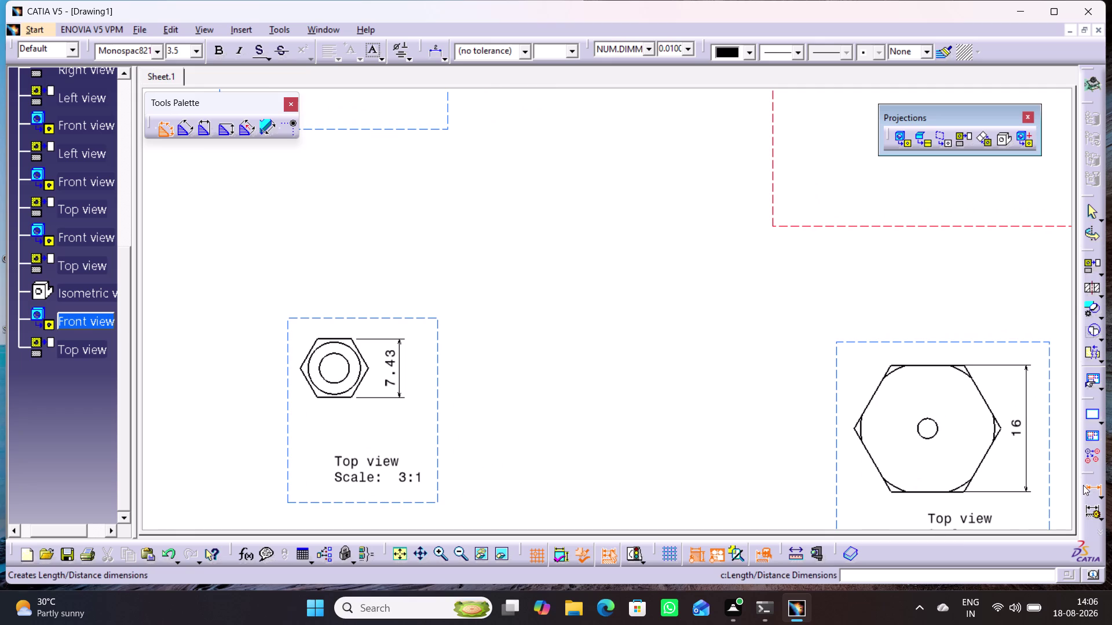
Switch to diameter dimensions and put Ø2.5 on the large nut's centre hole.
click(1088, 486)
click(1100, 494)
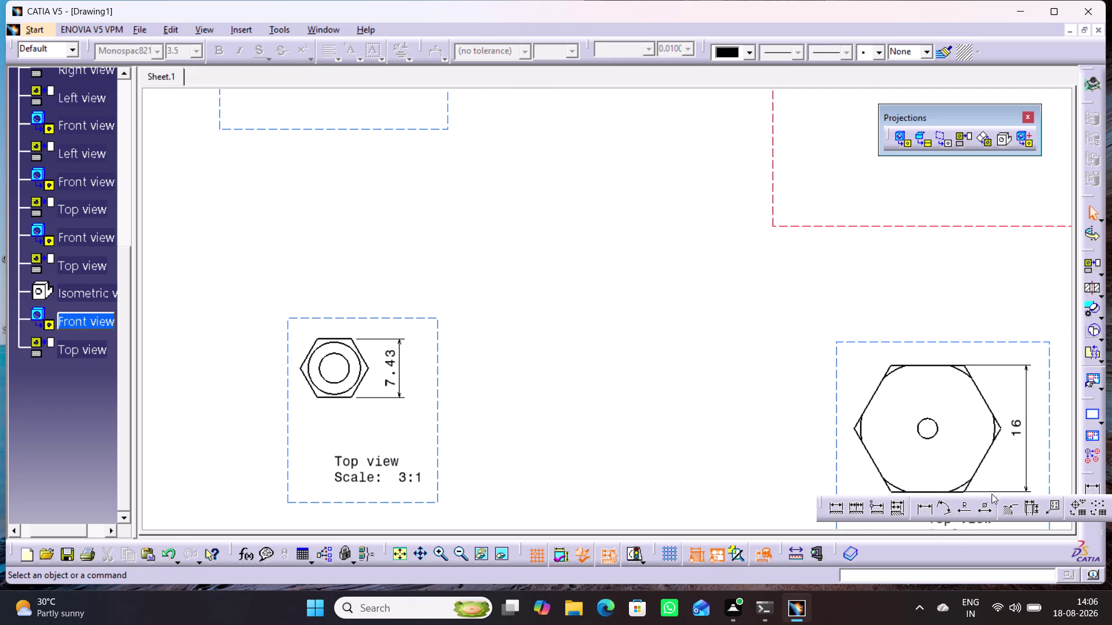
click(987, 511)
click(930, 437)
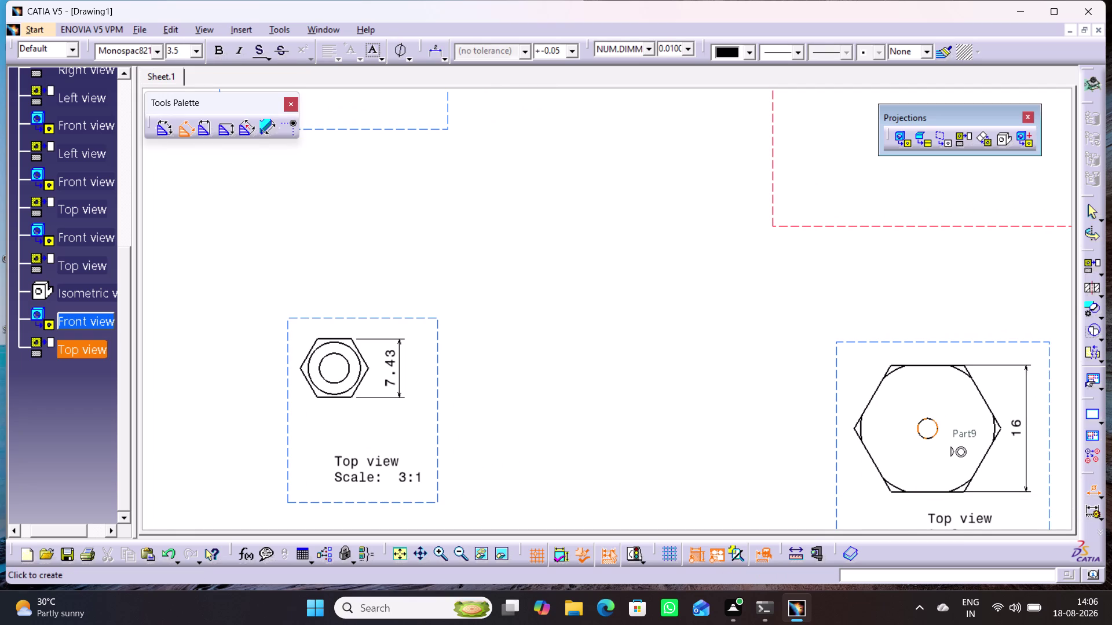
click(836, 393)
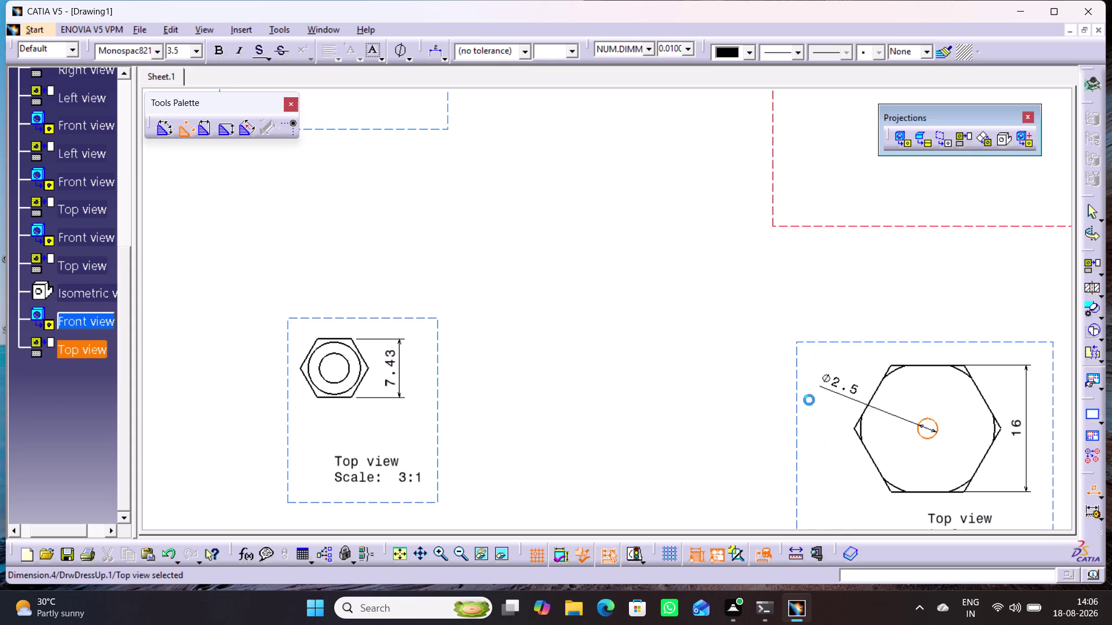
click(345, 358)
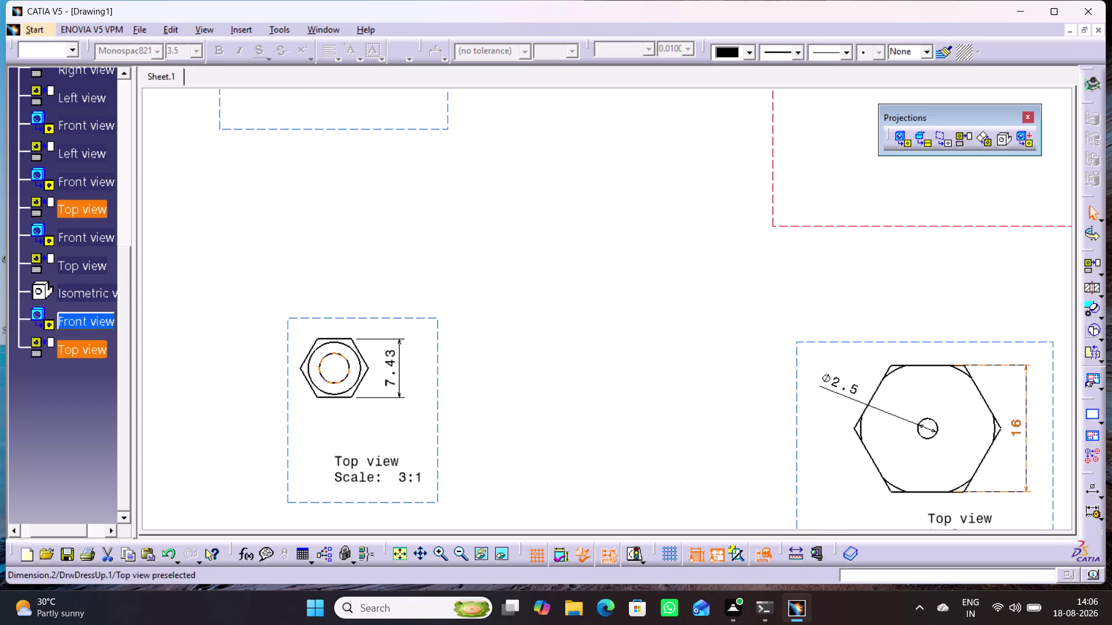
Add a Ø3.75 diameter dimension to the small nut's inner circle.
double_click(1092, 488)
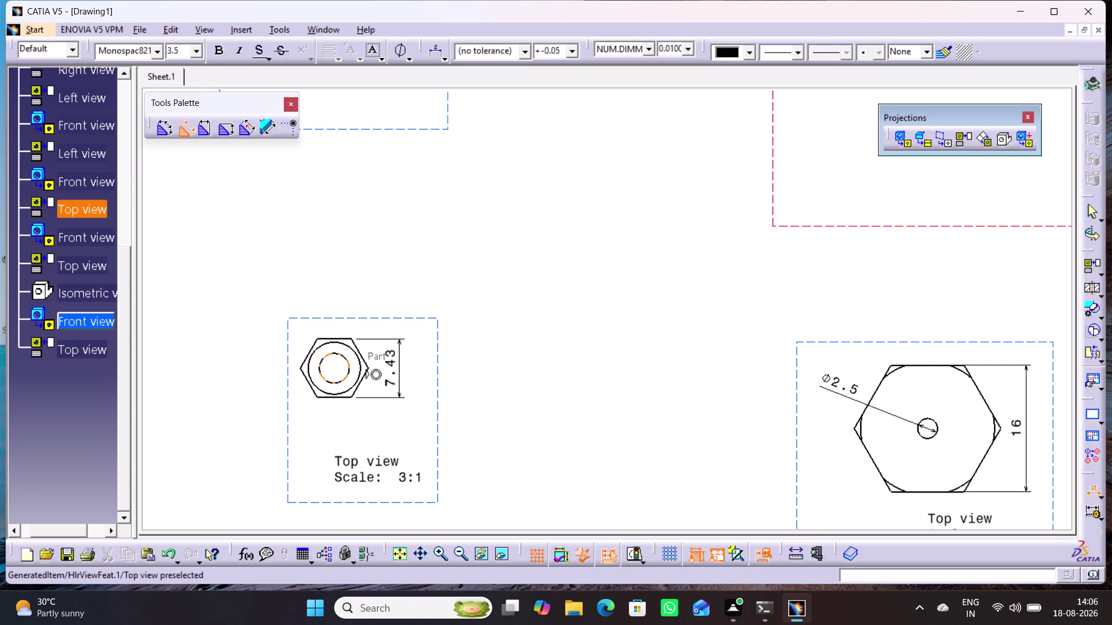
click(346, 360)
click(373, 288)
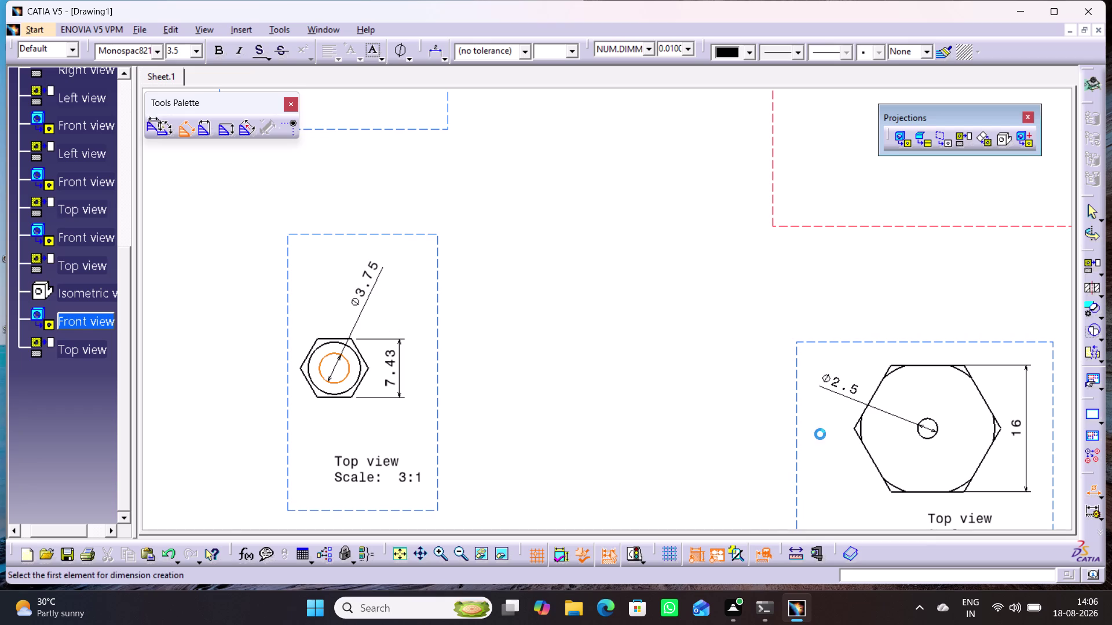
Place a diameter dimension on the third nut's inner circle, then zoom back out.
middle_drag(791, 451, 393, 453)
middle_drag(872, 484, 630, 482)
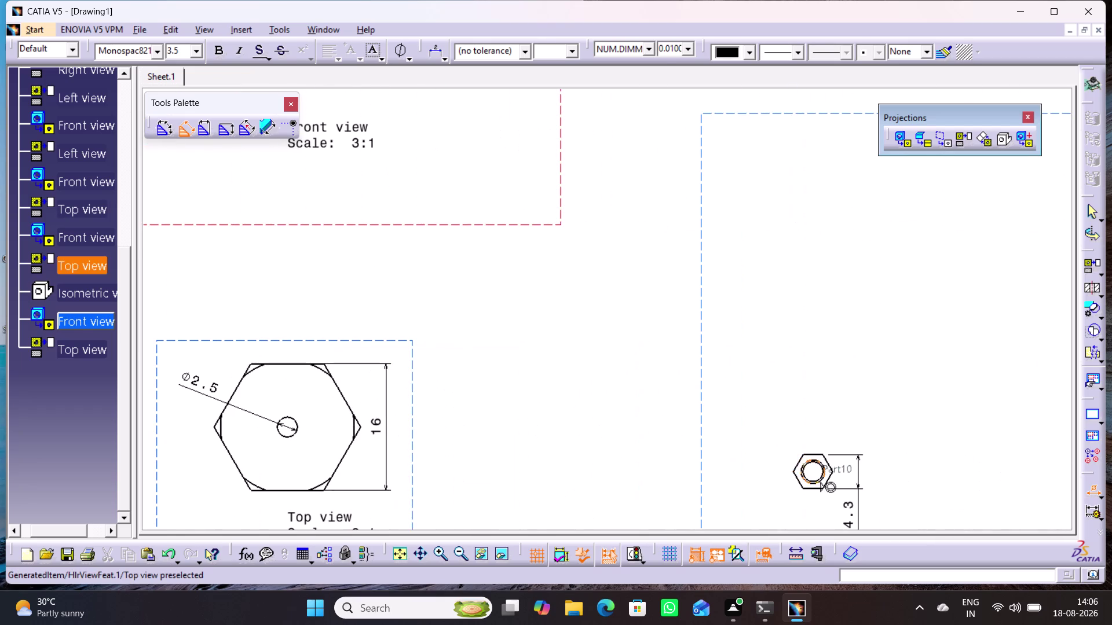
middle_drag(798, 487, 791, 419)
right_click(798, 488)
middle_drag(859, 465, 531, 227)
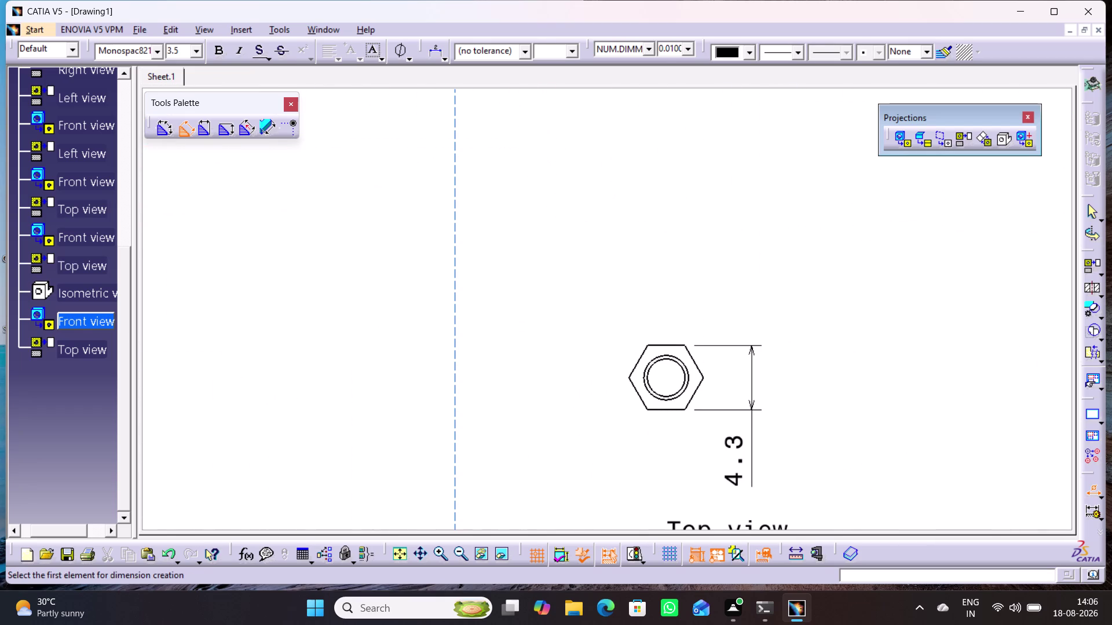
middle_drag(635, 442, 599, 359)
right_click(635, 442)
middle_drag(642, 454, 518, 310)
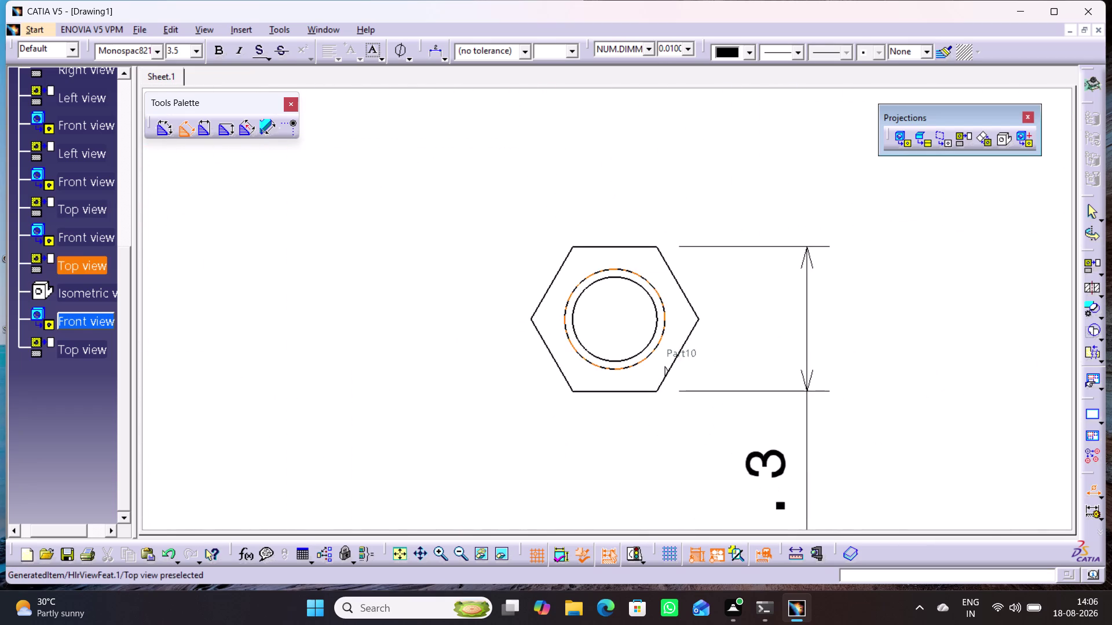
click(643, 350)
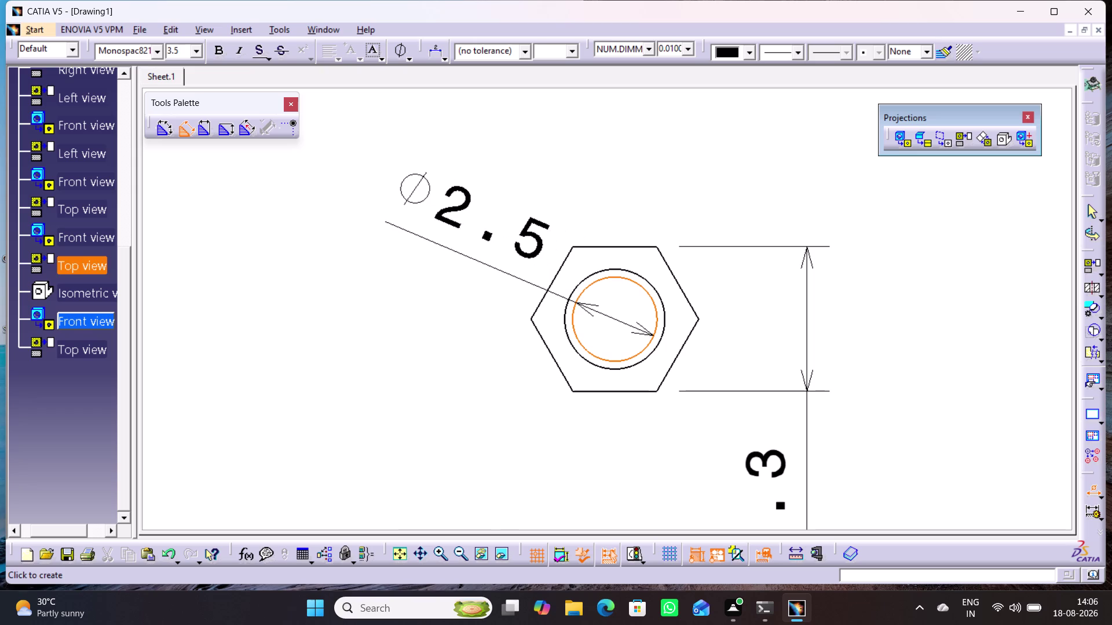
click(434, 251)
middle_drag(712, 204, 801, 417)
right_click(787, 377)
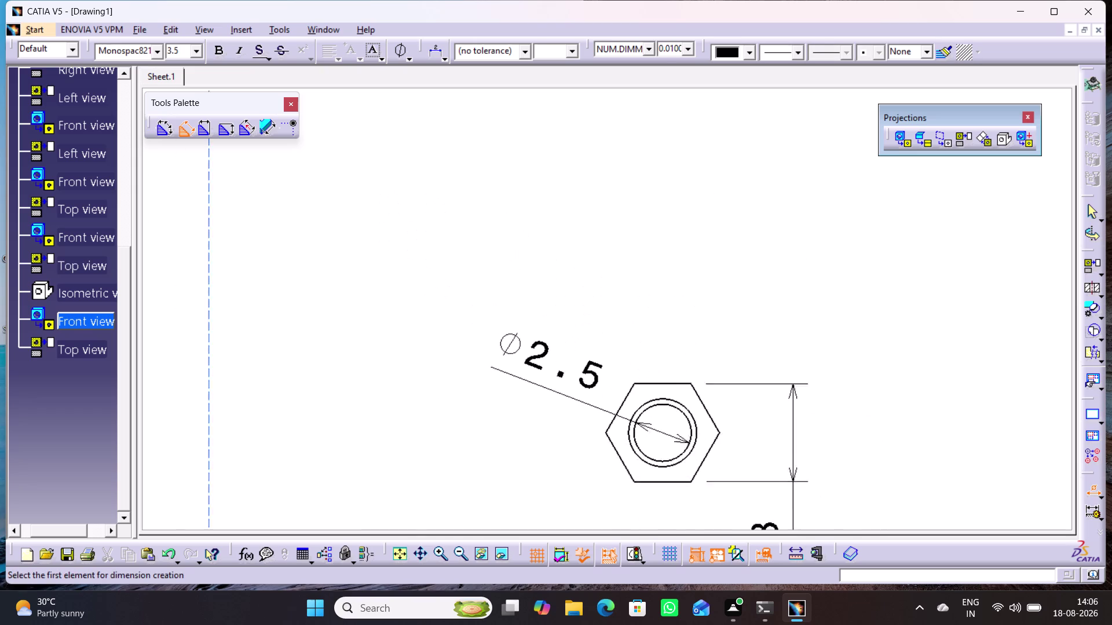
middle_drag(801, 417, 833, 496)
middle_drag(616, 196, 799, 624)
Zoom and pan across the sheet to enlarge the pulley's left and front views.
middle_drag(789, 468, 800, 538)
right_click(789, 468)
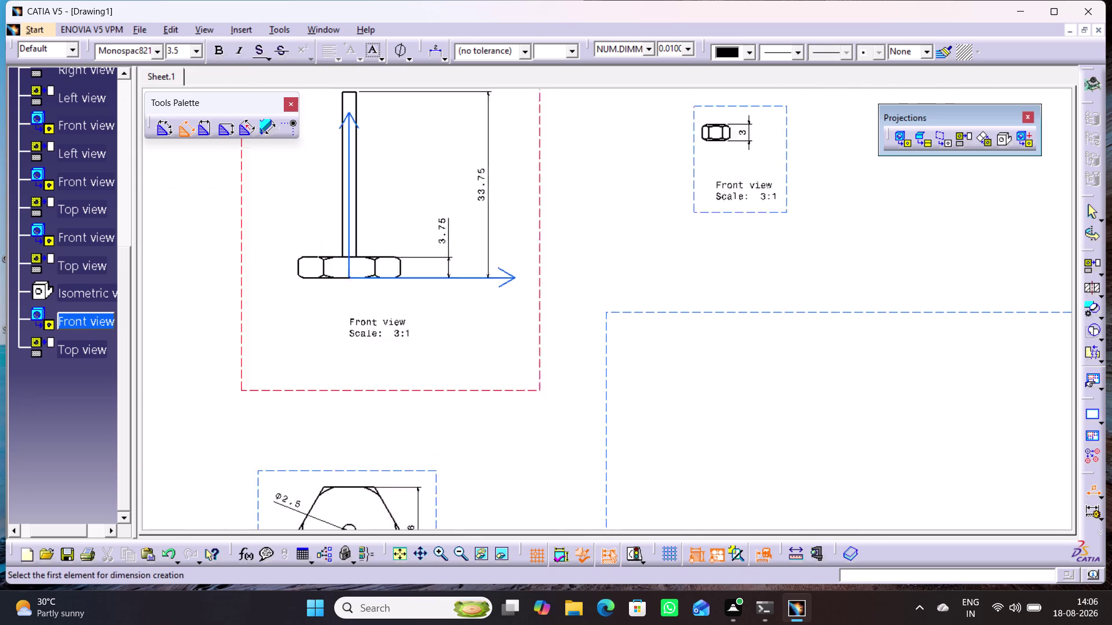
middle_drag(800, 538, 804, 561)
middle_drag(749, 408, 803, 574)
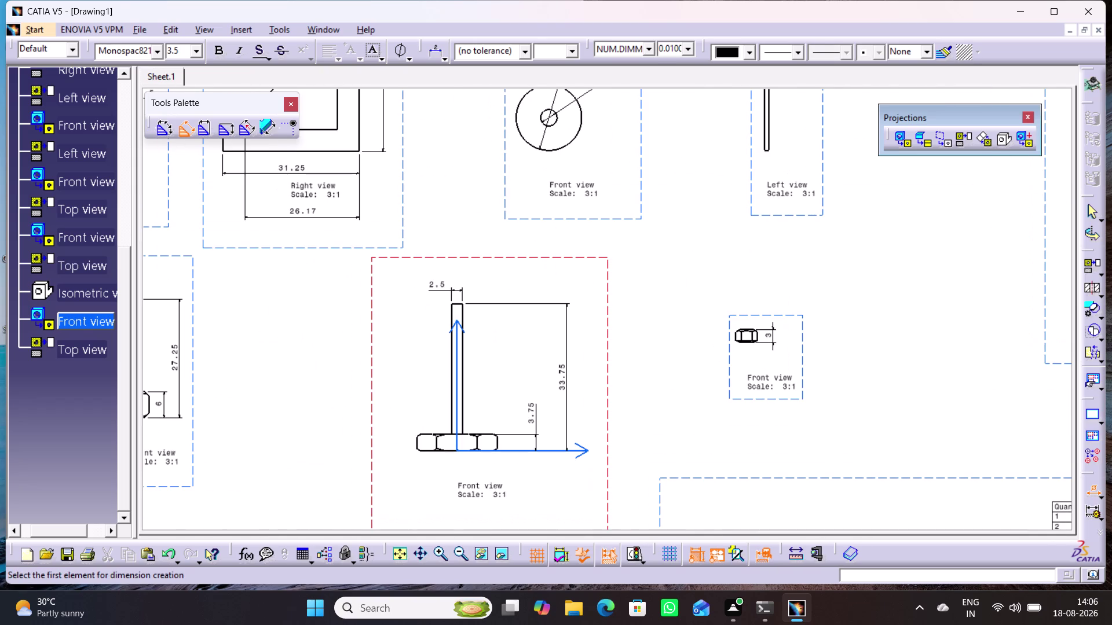
middle_drag(337, 460, 606, 571)
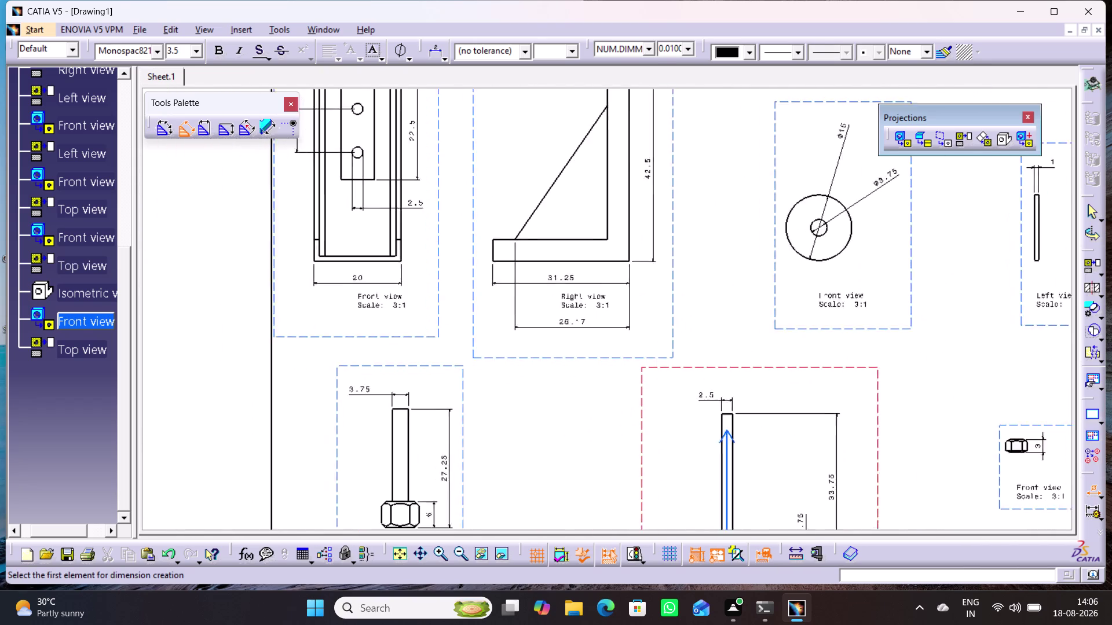
middle_drag(606, 571, 614, 565)
middle_drag(512, 524, 524, 566)
right_click(511, 524)
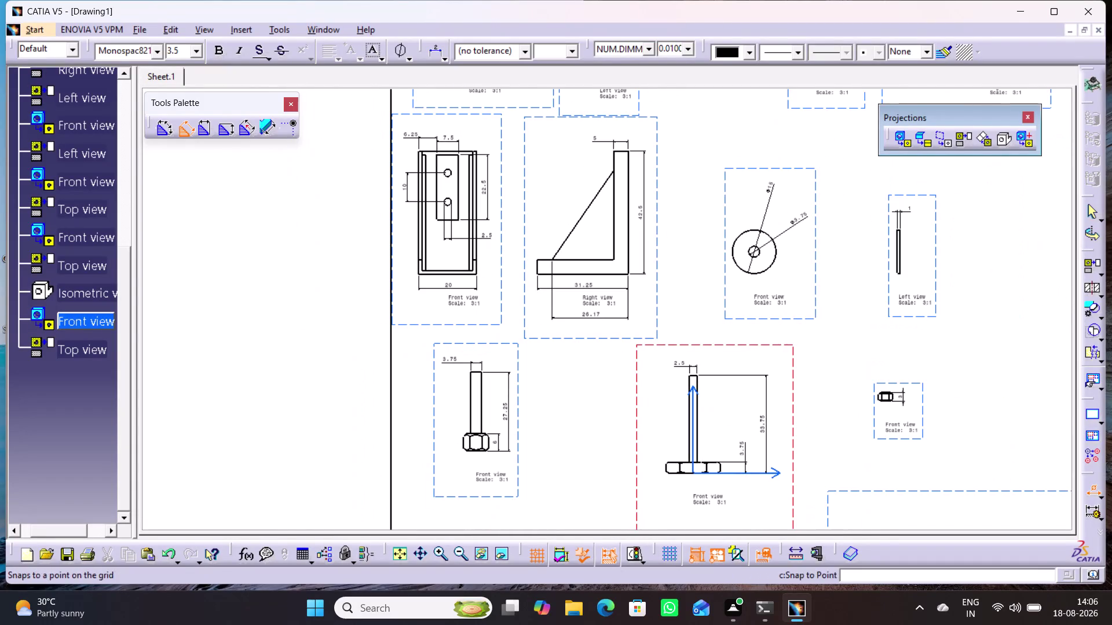
middle_drag(519, 413, 513, 391)
right_click(518, 413)
middle_drag(513, 392, 438, 566)
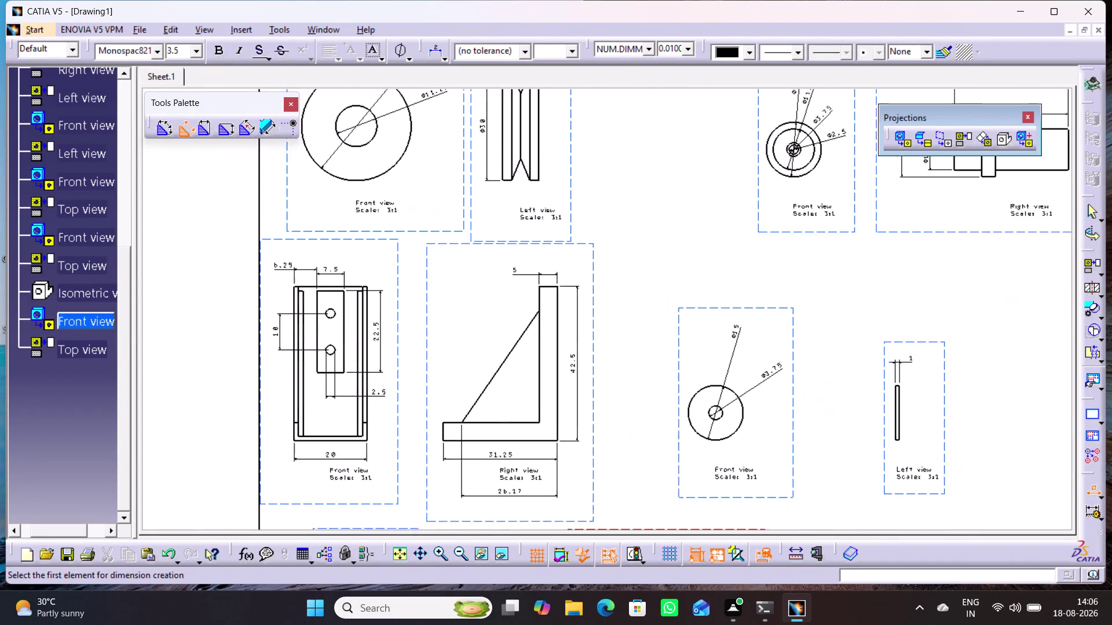
middle_drag(437, 566, 435, 569)
middle_drag(661, 292, 594, 361)
right_click(604, 399)
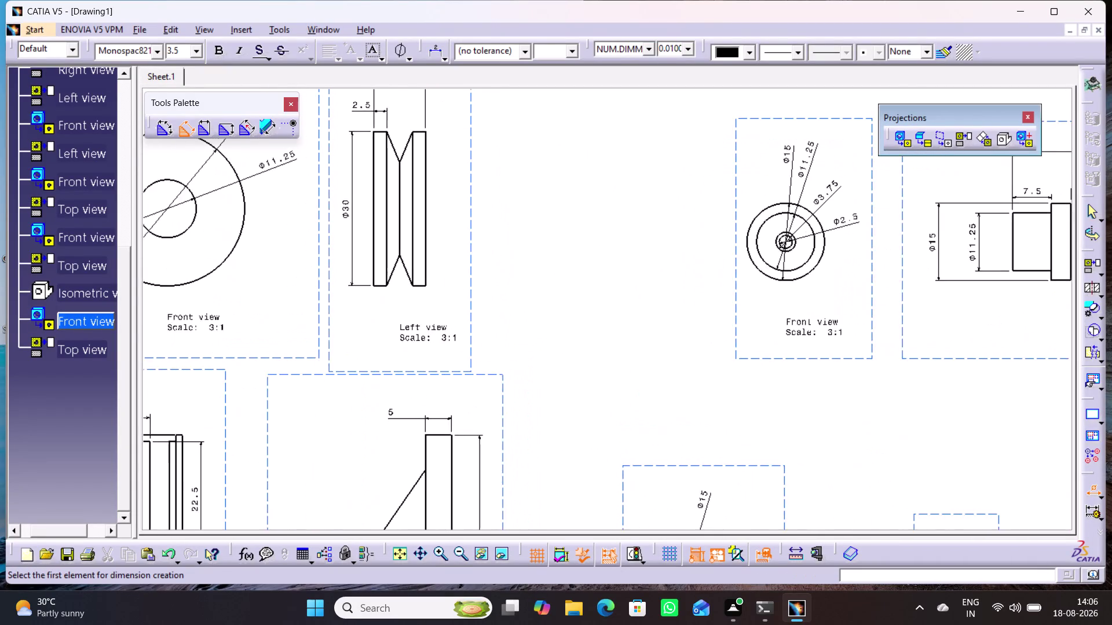
middle_drag(594, 362, 429, 345)
middle_drag(465, 377, 479, 429)
middle_drag(550, 428, 501, 373)
right_click(502, 373)
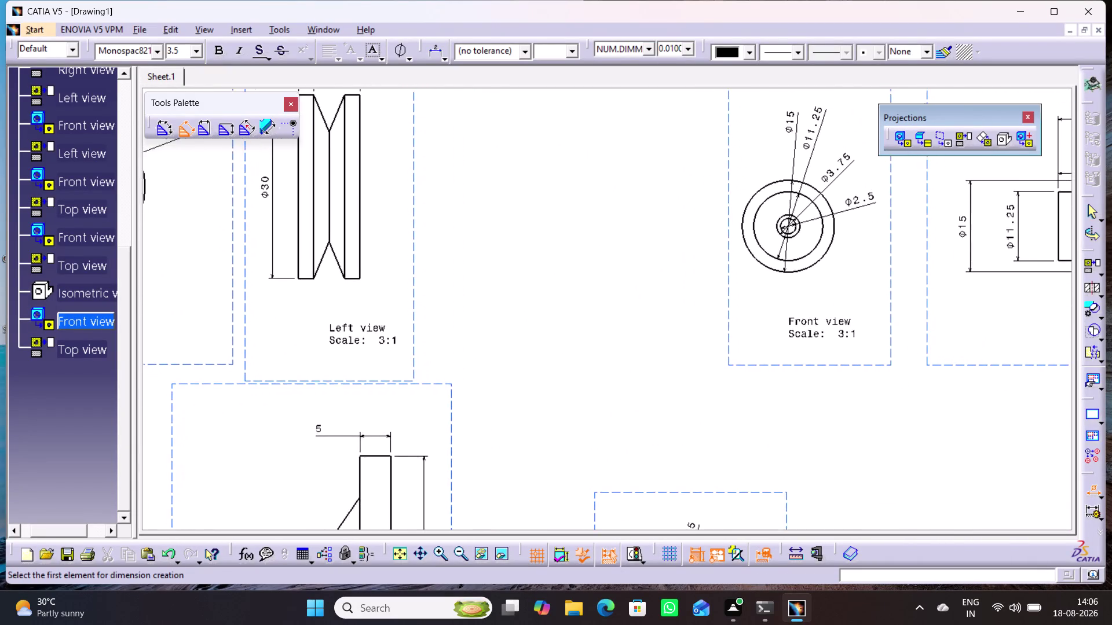
middle_drag(501, 373, 532, 411)
Add a 45° angle dimension across the pulley's V-groove edges, placed below the groove.
click(1089, 488)
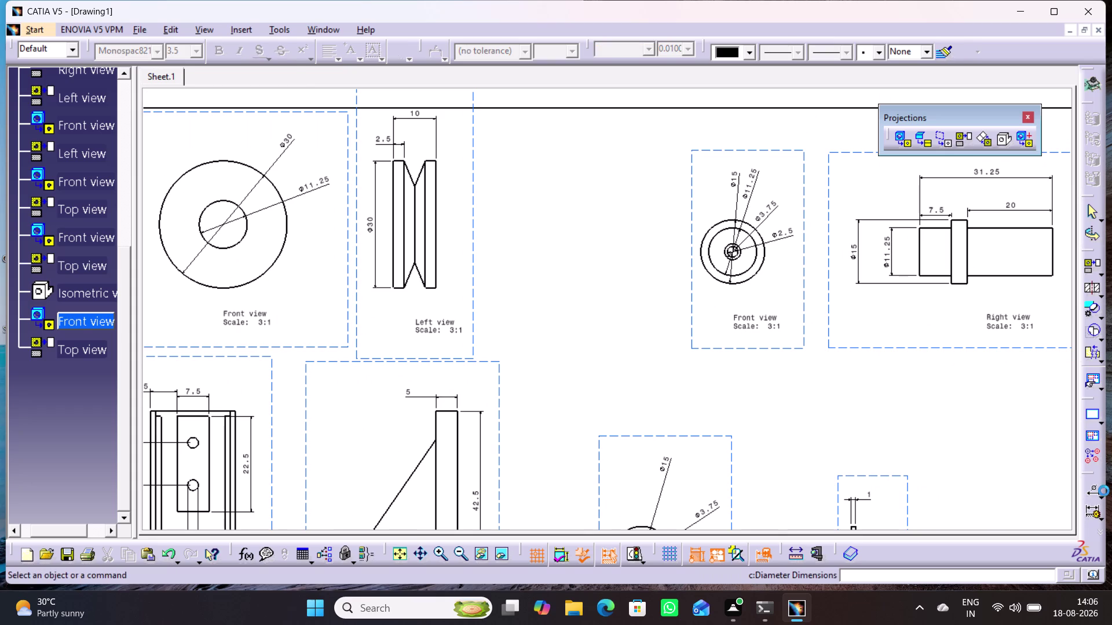
click(1103, 496)
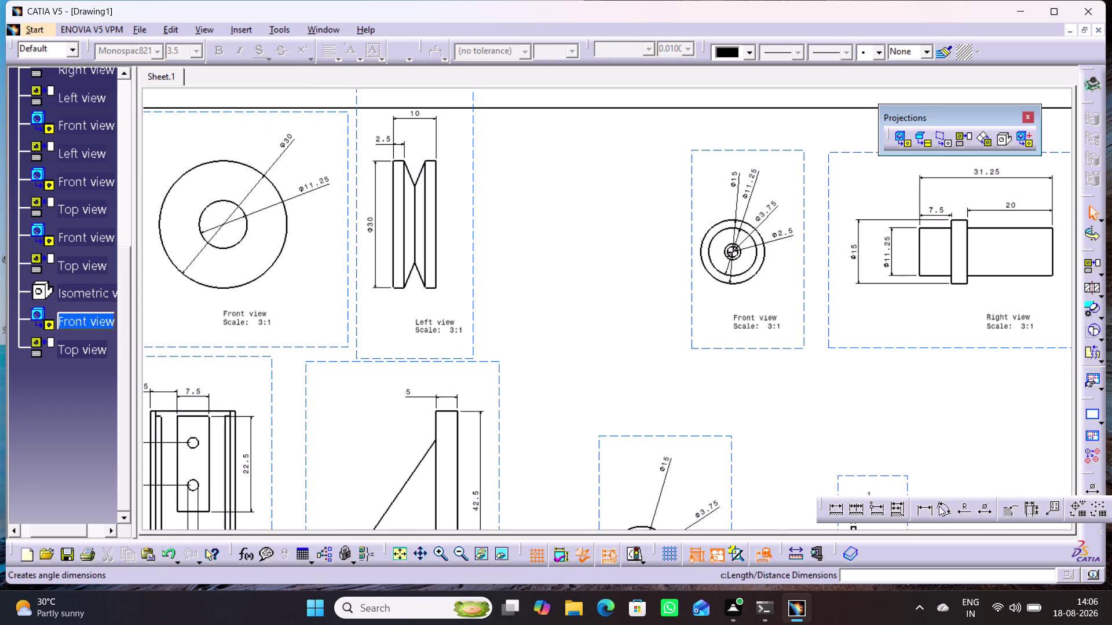
click(938, 506)
click(410, 275)
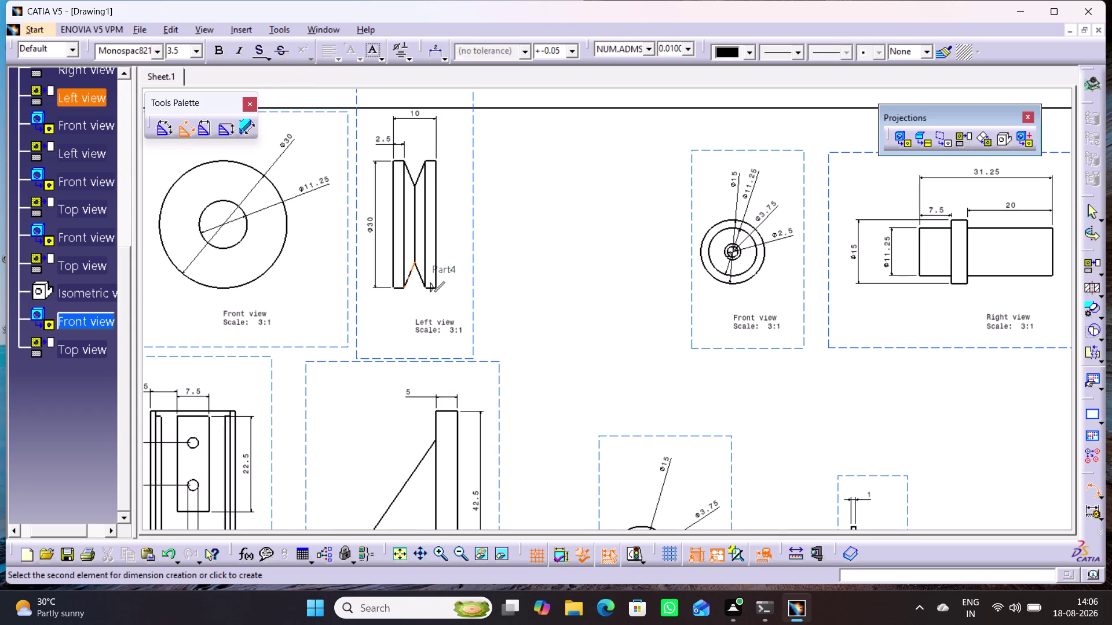
click(418, 277)
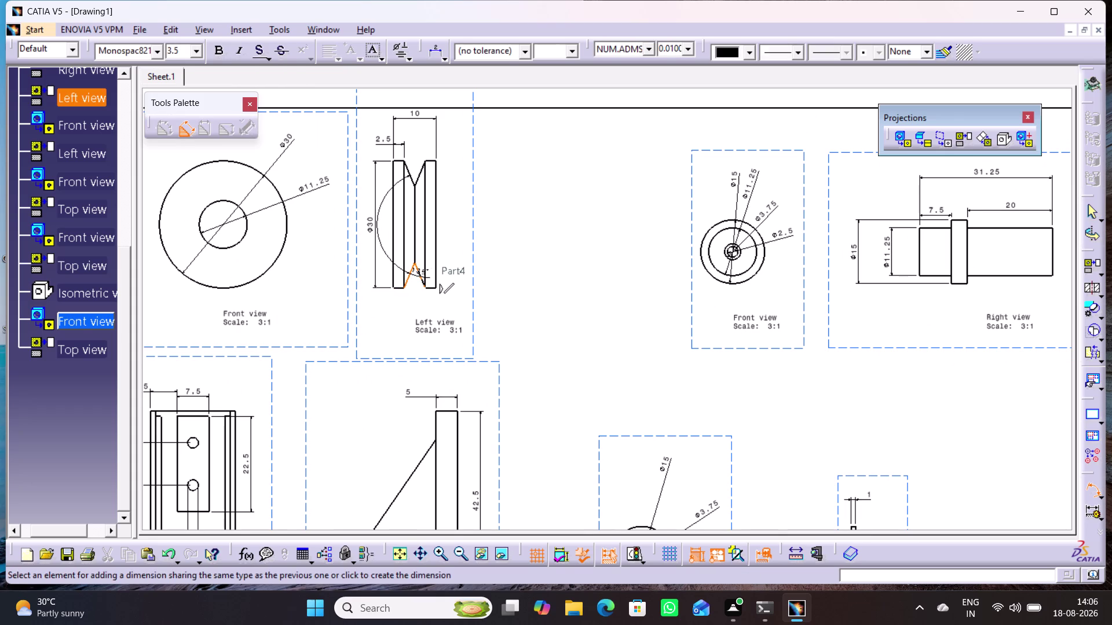
click(415, 299)
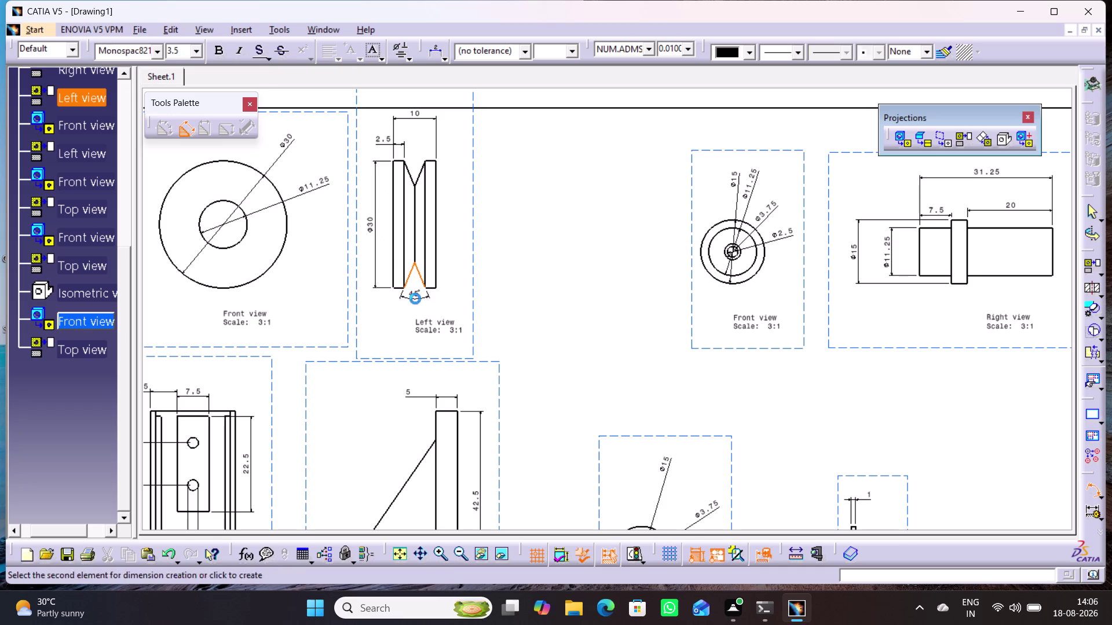
click(557, 301)
middle_drag(531, 329, 554, 369)
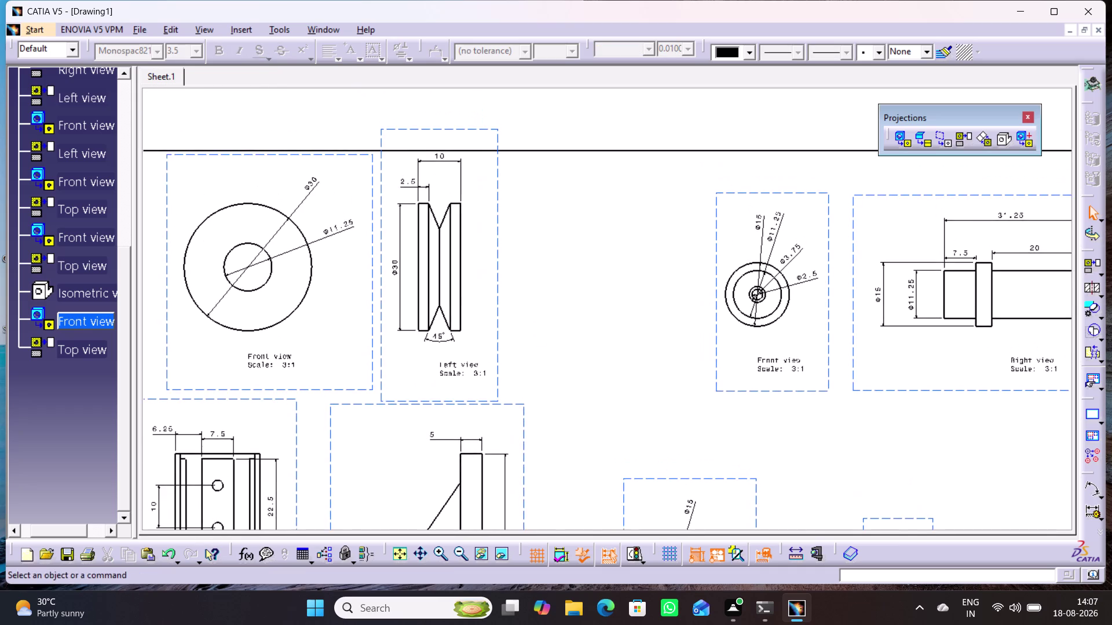
middle_drag(554, 369, 591, 419)
right_click(554, 370)
middle_drag(705, 421, 698, 335)
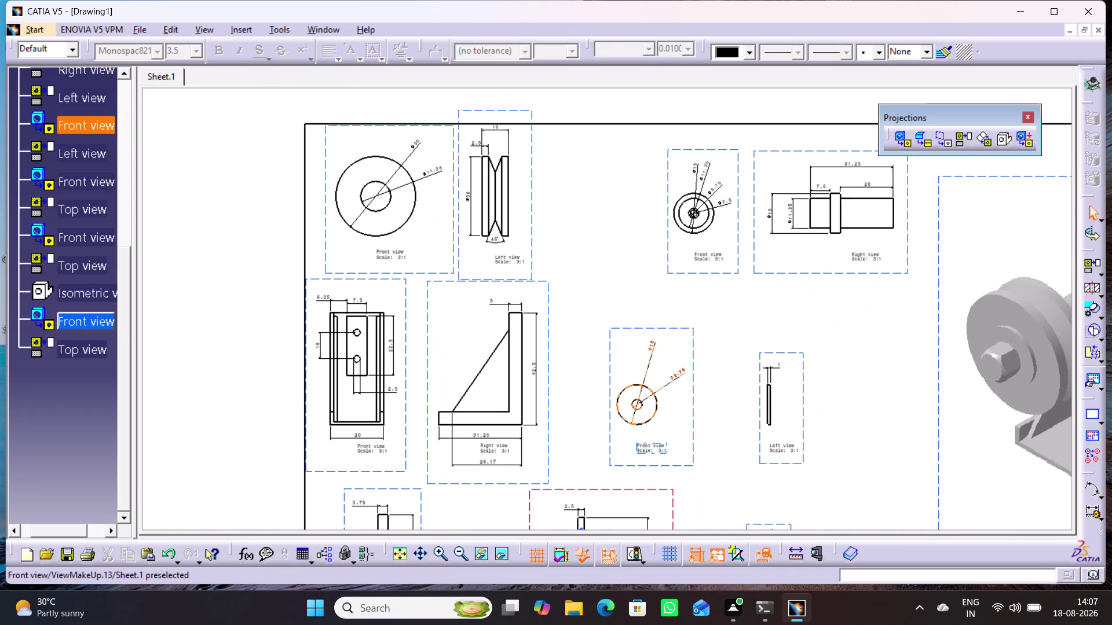
middle_drag(692, 395, 686, 311)
middle_drag(671, 399, 672, 340)
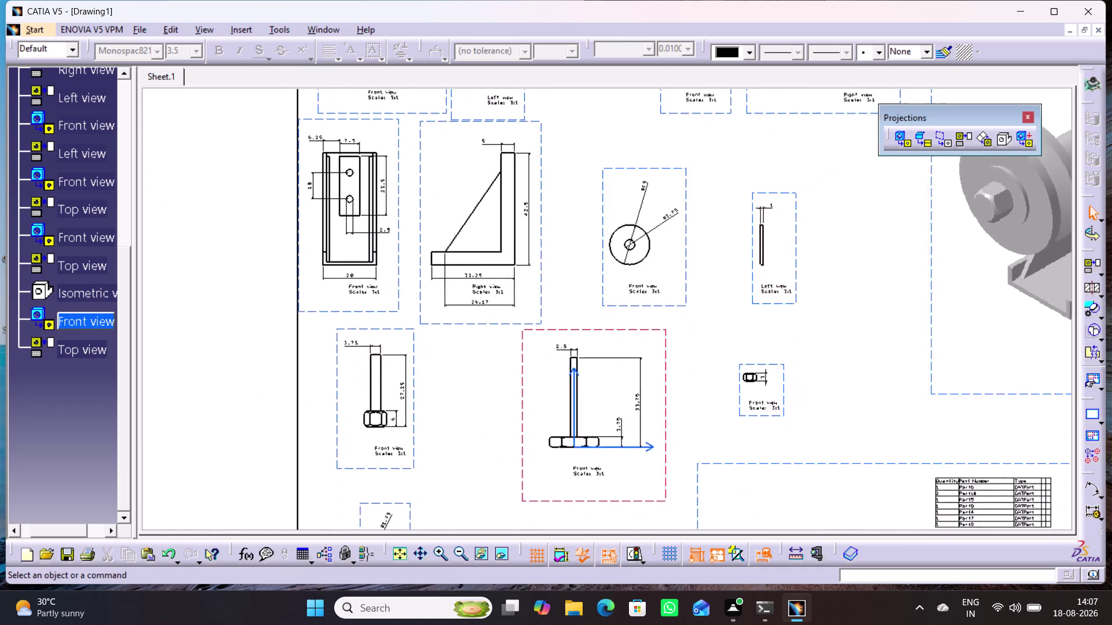
middle_drag(672, 339, 664, 303)
middle_drag(719, 430, 670, 360)
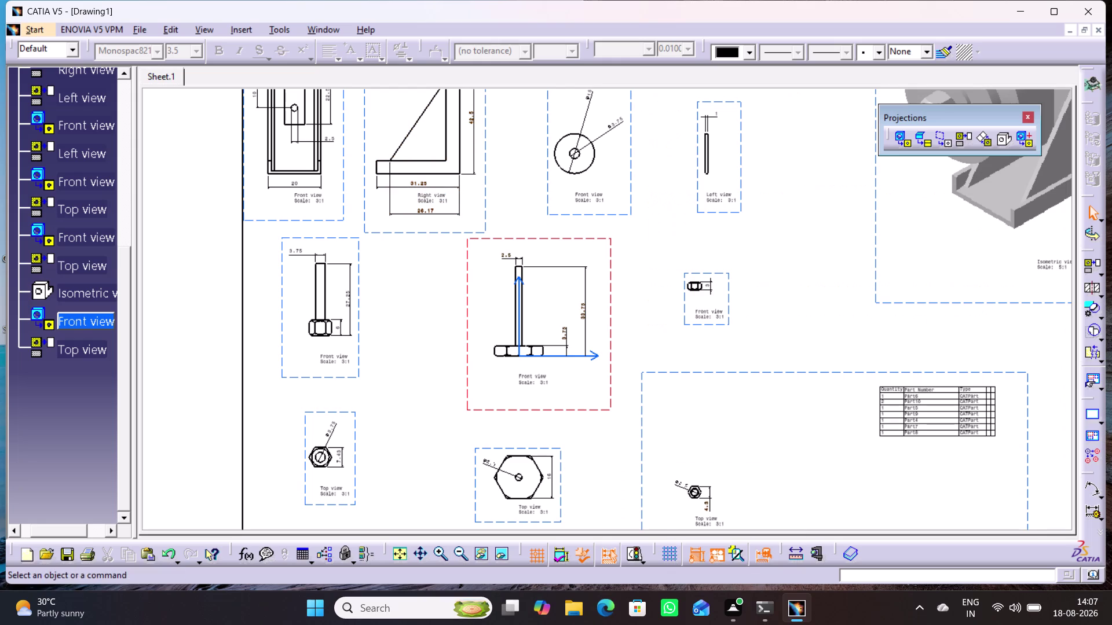
middle_drag(433, 377, 460, 431)
right_click(433, 377)
middle_drag(460, 427, 446, 391)
right_click(460, 427)
middle_drag(427, 335, 394, 332)
right_click(400, 361)
middle_drag(387, 321, 415, 452)
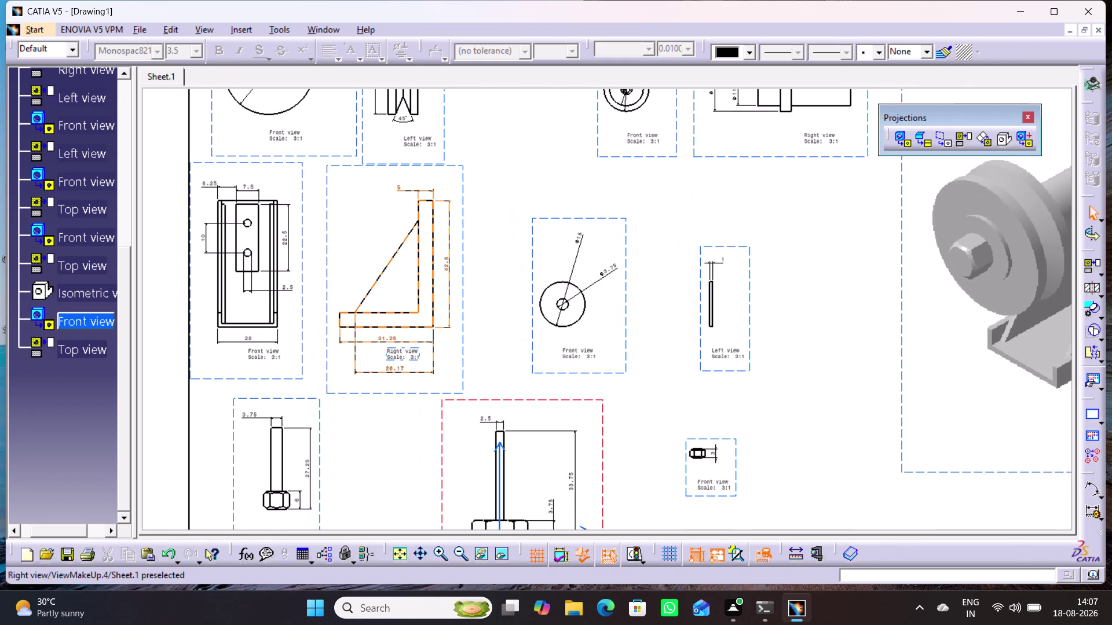
middle_drag(389, 447, 407, 478)
right_click(389, 448)
scroll(down, 3)
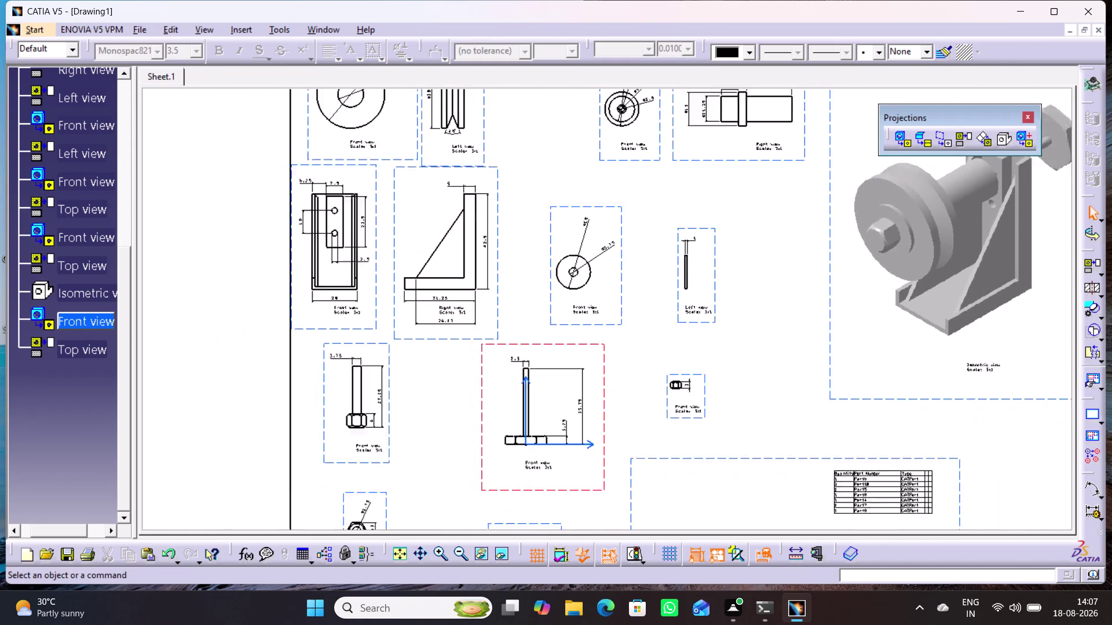
middle_drag(406, 478, 409, 482)
middle_drag(413, 489, 301, 464)
middle_drag(667, 352, 665, 398)
right_click(667, 351)
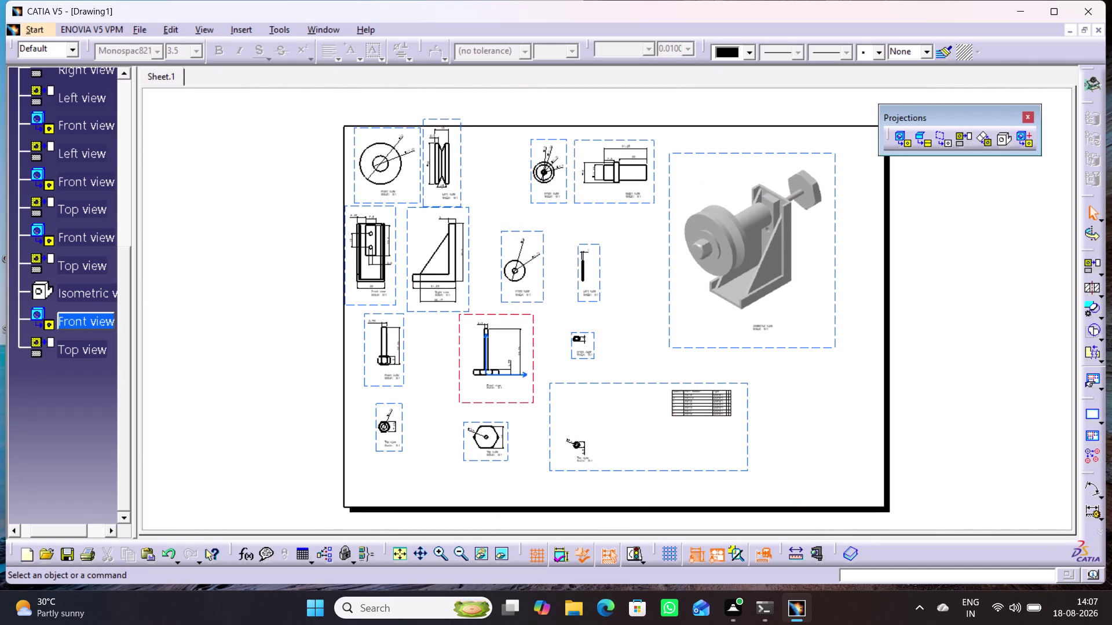
click(631, 297)
middle_drag(629, 298, 603, 279)
middle_drag(603, 275, 597, 286)
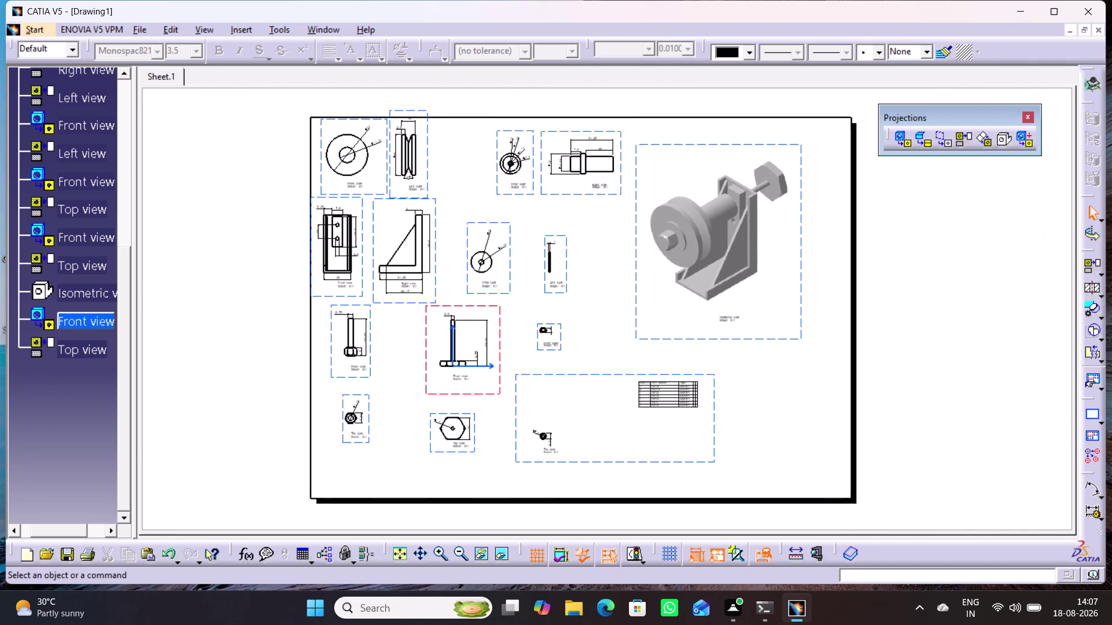
click(84, 551)
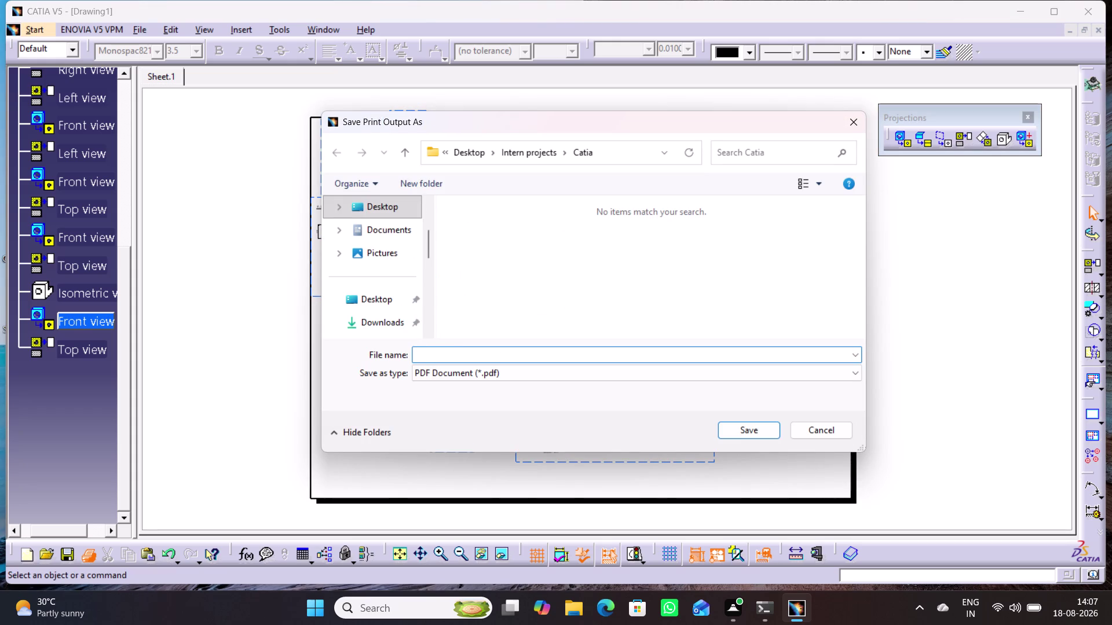
Name the PDF 'pully support product' and save it to the Catia folder.
text(p)
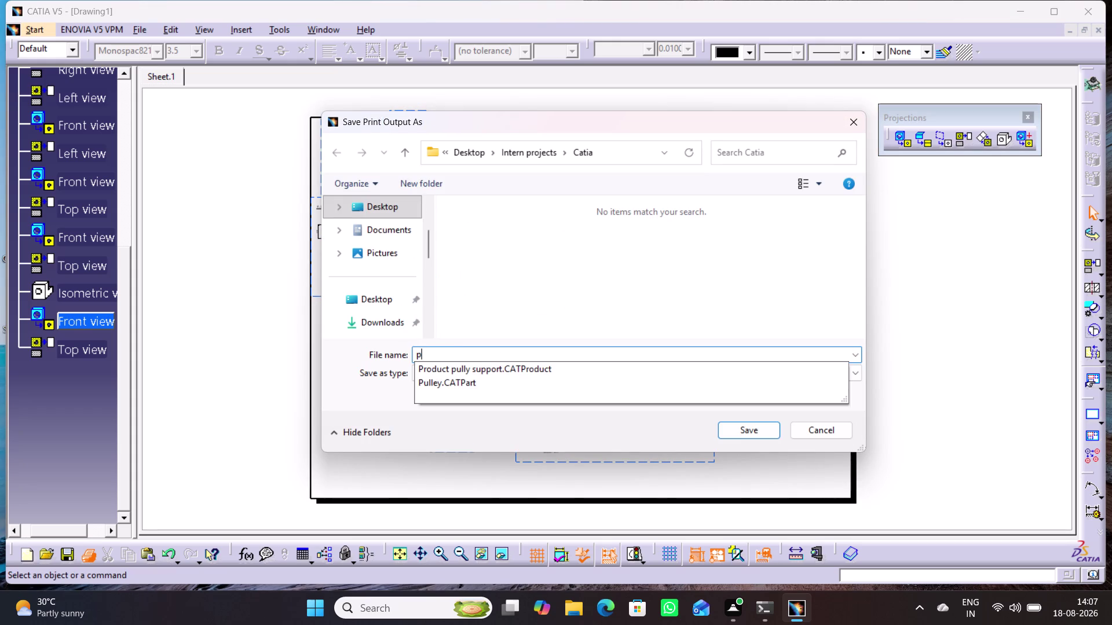
text(ull)
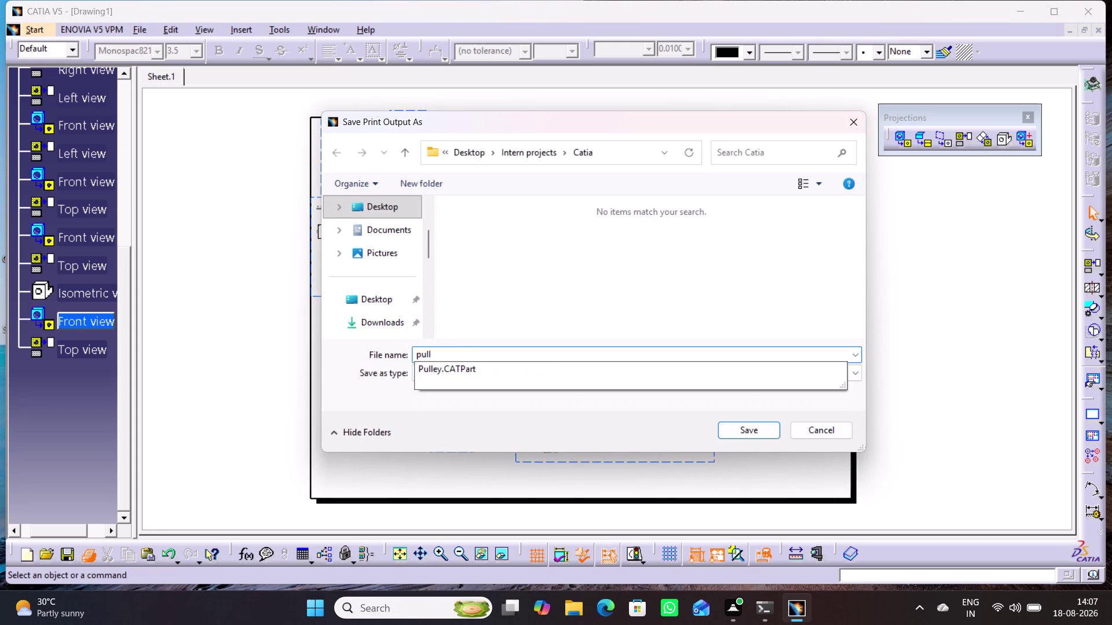
text(y)
key(space)
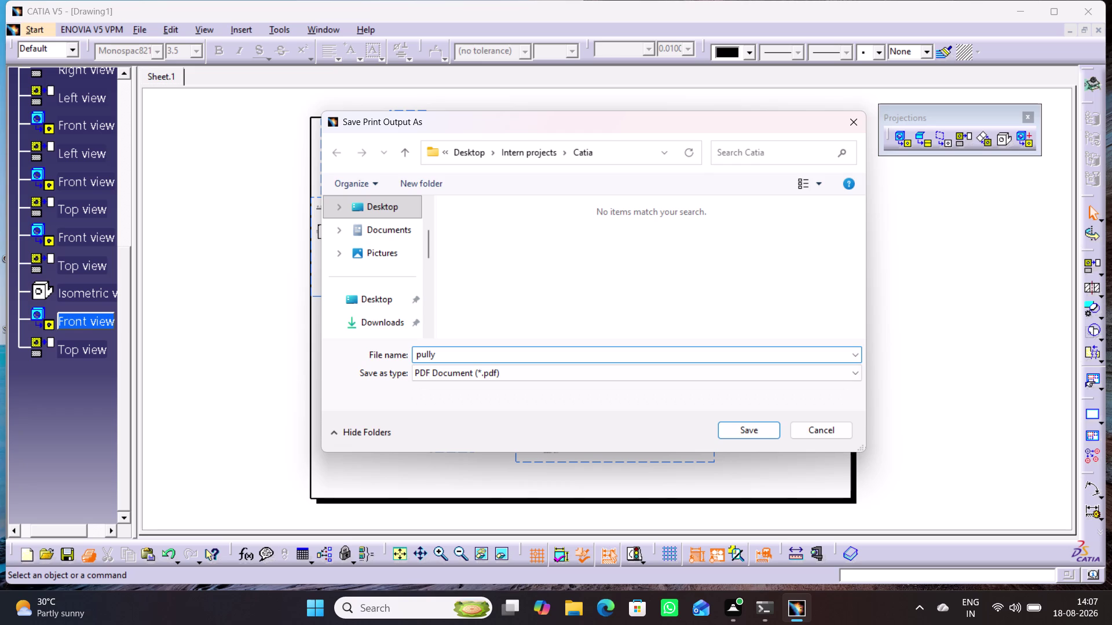
text(suoo)
key(BackSpace)
key(BackSpace)
text(p)
text(p)
text(o)
text(rt)
key(space)
text(produc)
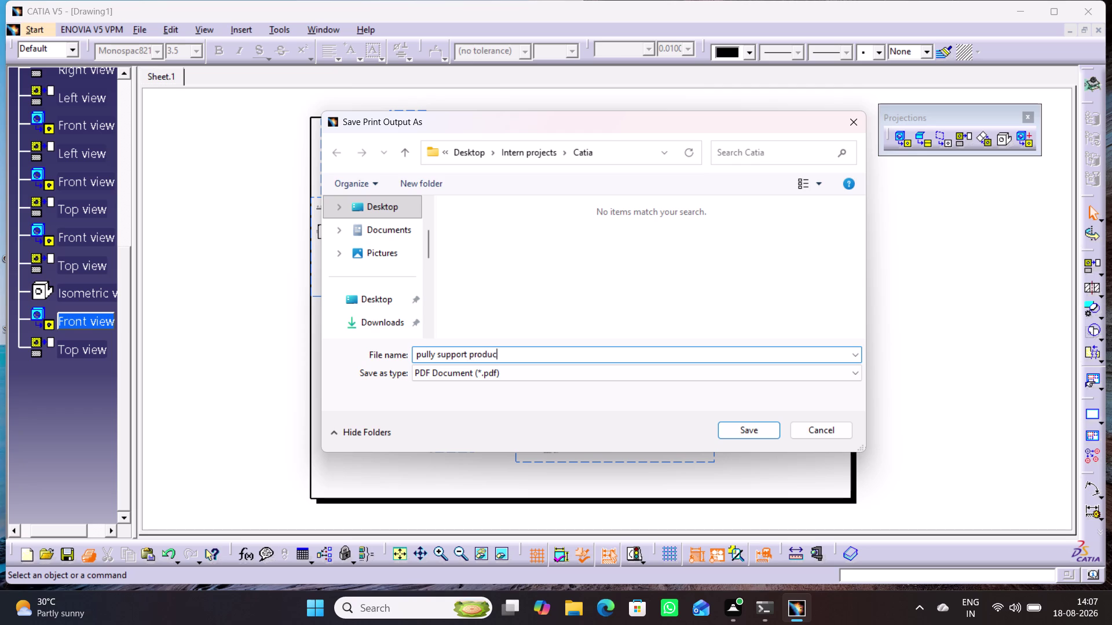
text(t)
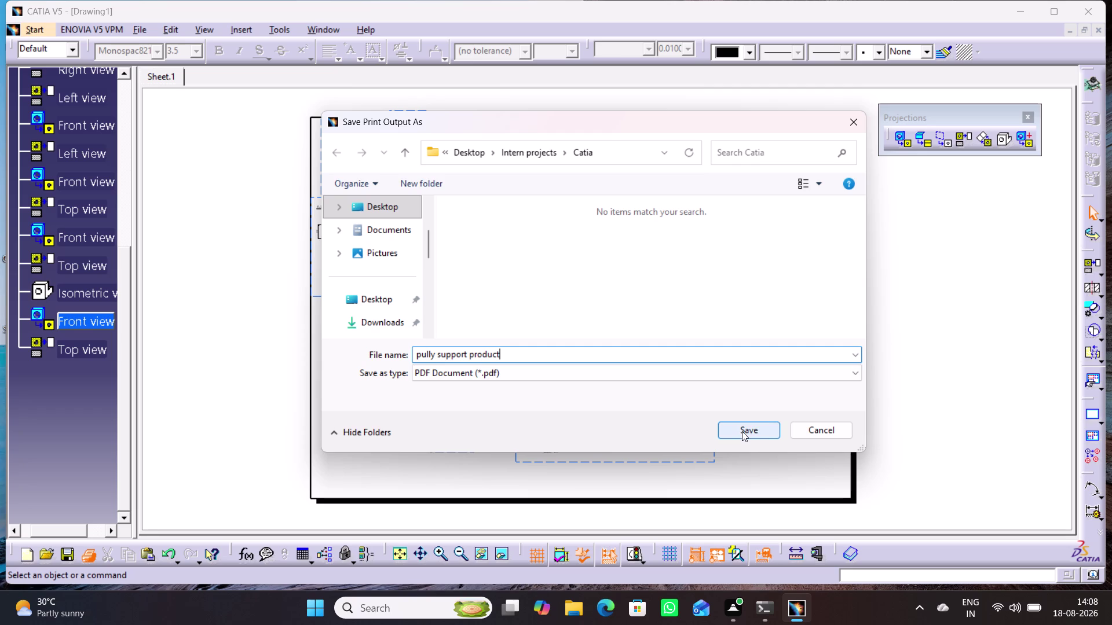
click(742, 431)
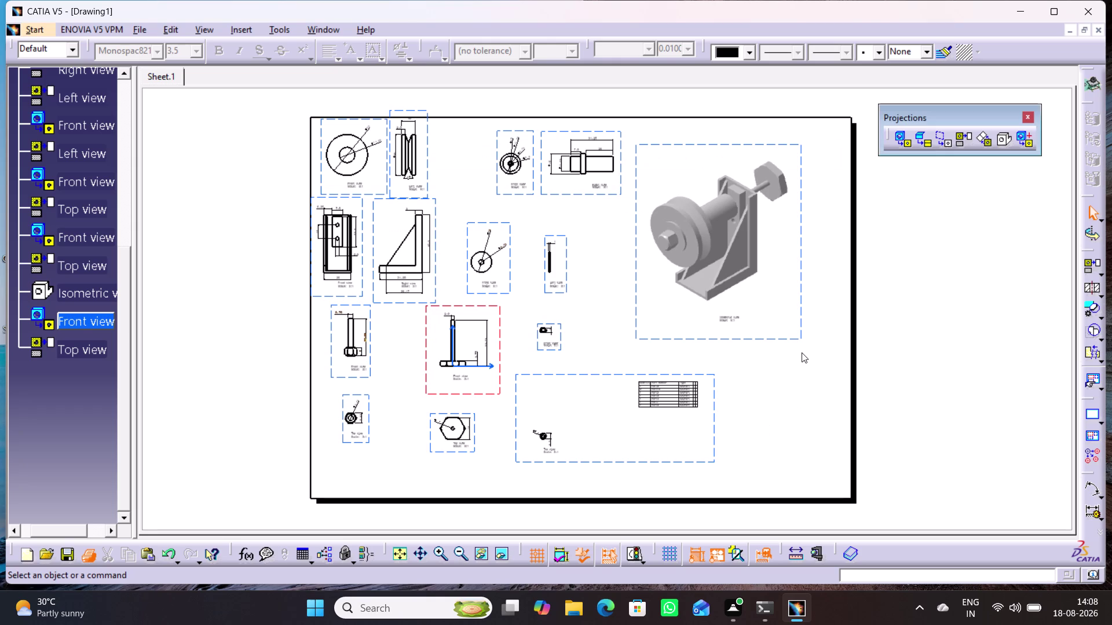